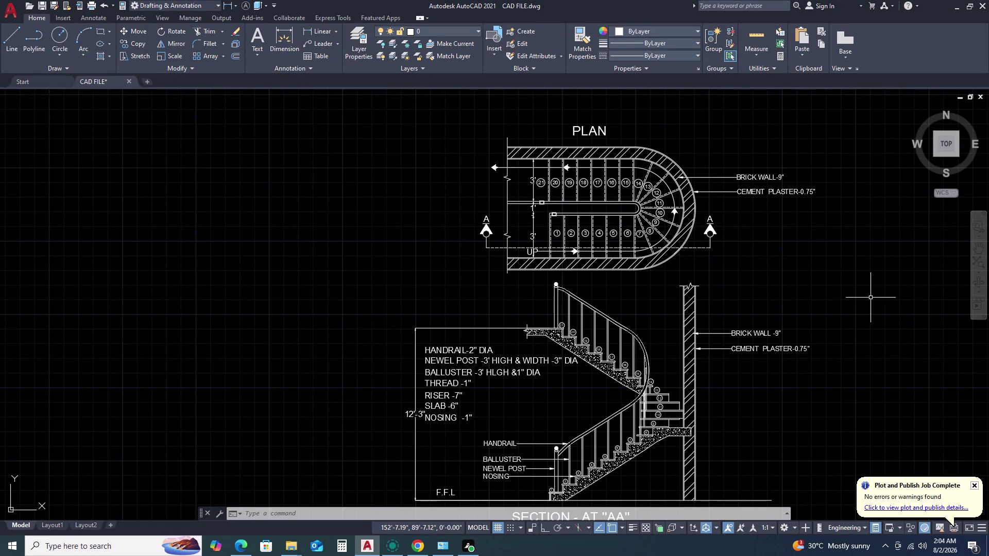
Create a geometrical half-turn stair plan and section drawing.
Zoom out, window-select the whole staircase plan and section drawing, and delete it.
scroll(down, 3)
middle_drag(829, 309, 725, 306)
middle_drag(680, 300, 662, 300)
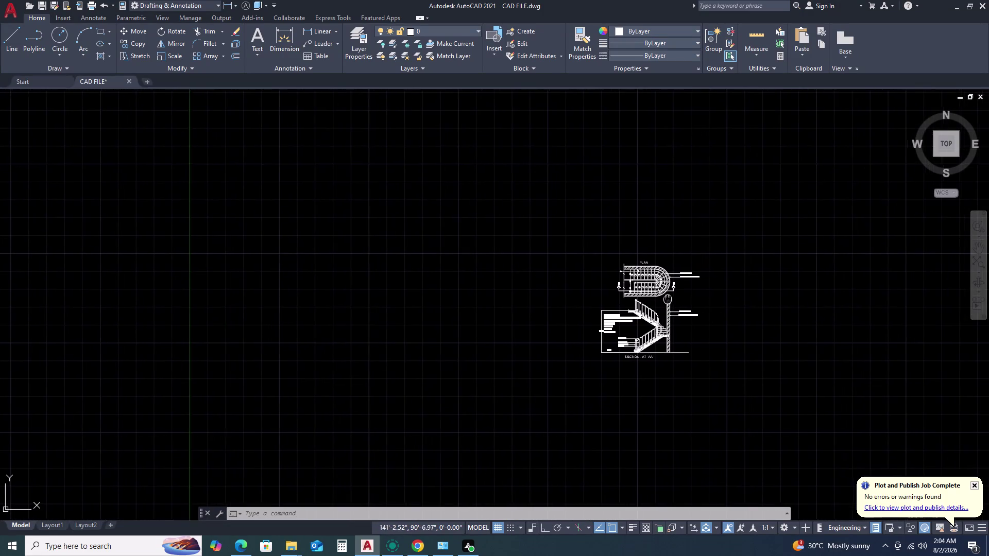
scroll(up, 3)
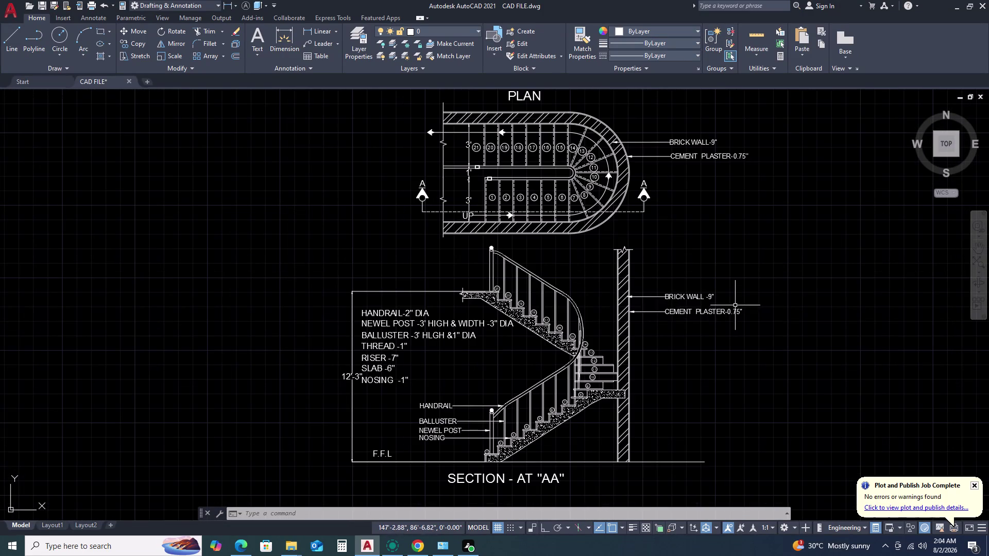
scroll(down, 3)
drag(779, 193, 770, 212)
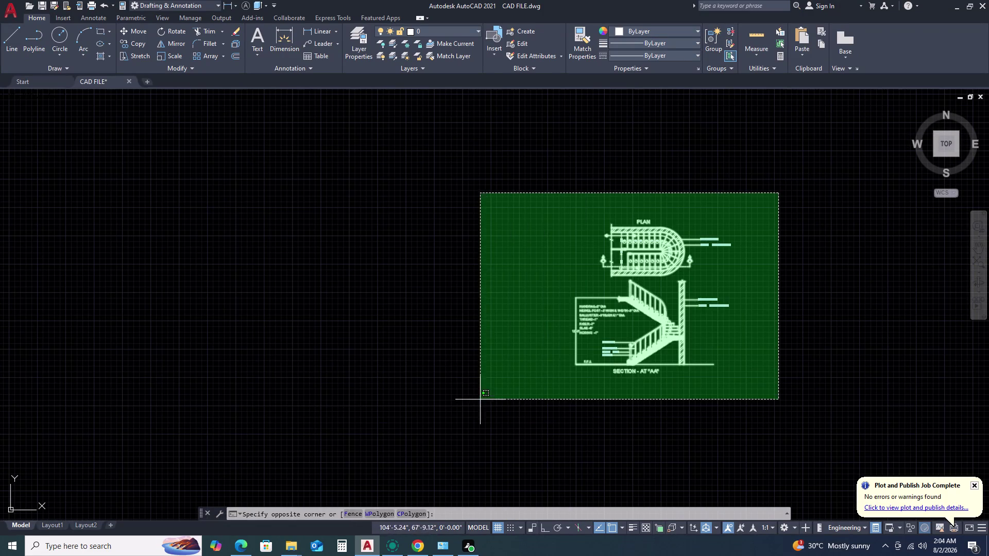
click(471, 398)
key(Delete)
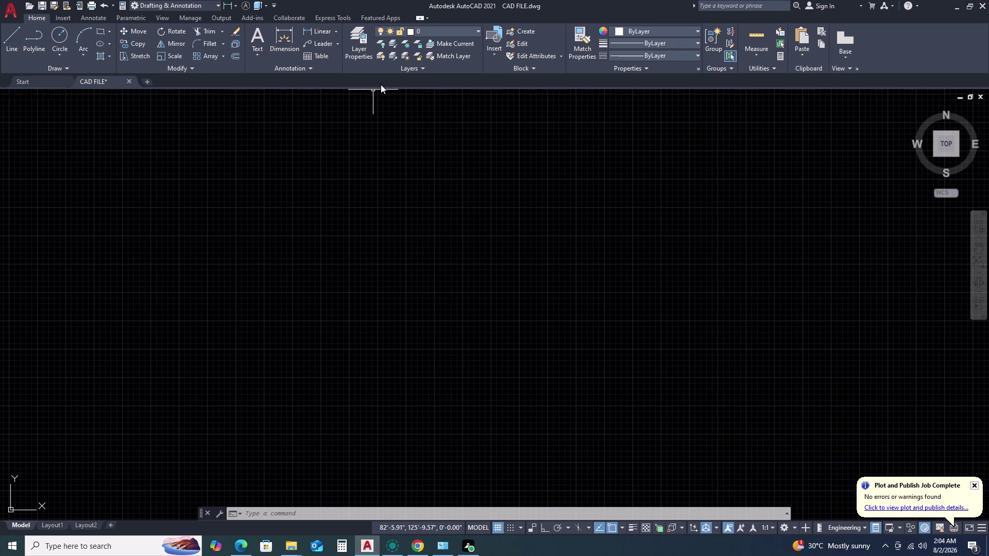
Review the Standard dimension style's arrows, text and primary units tabs without changing anything.
text(D)
key(space)
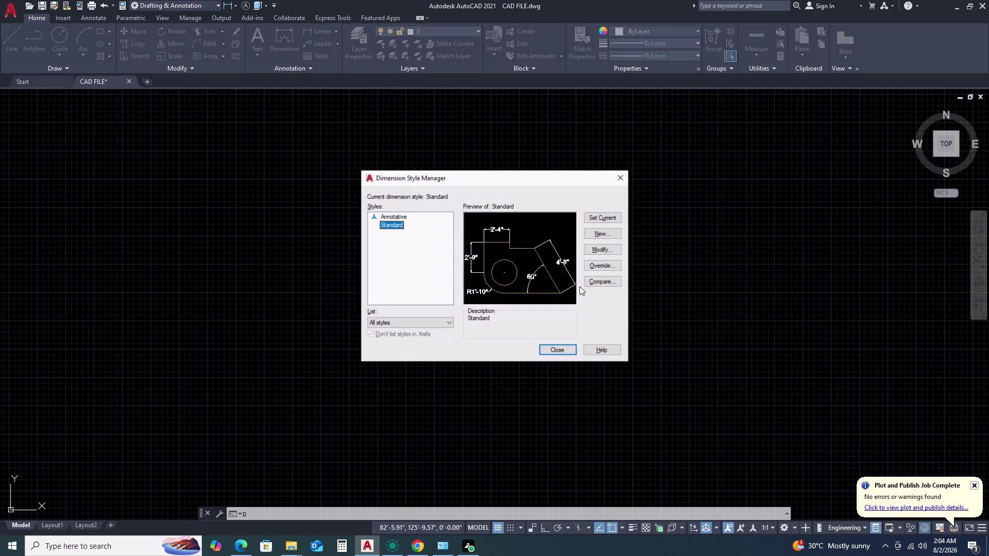
click(604, 253)
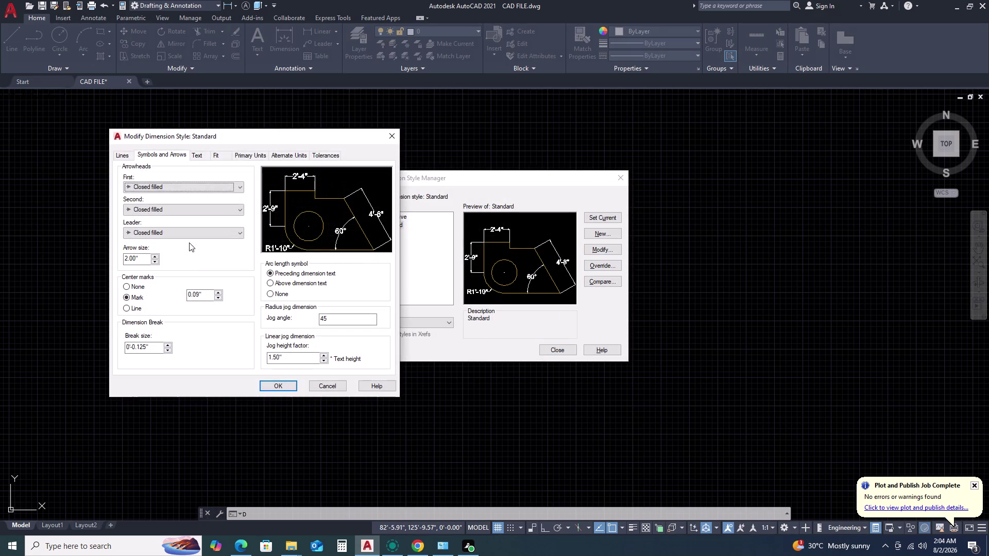
click(170, 151)
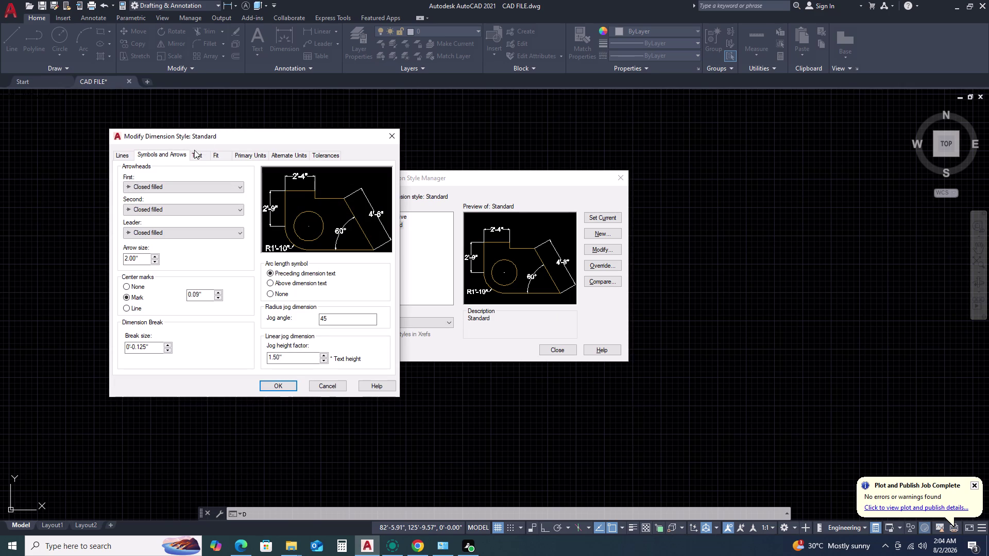
click(194, 150)
click(243, 154)
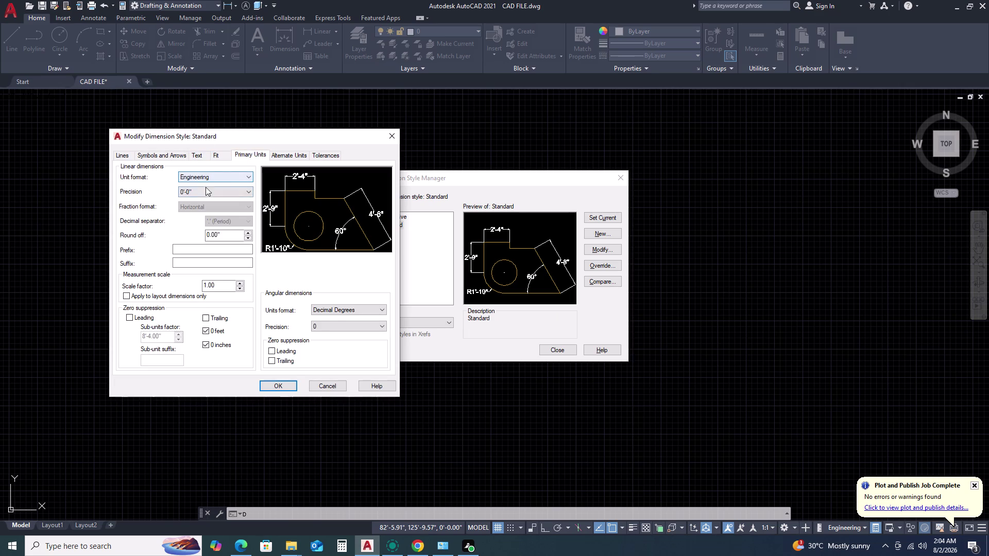
click(273, 383)
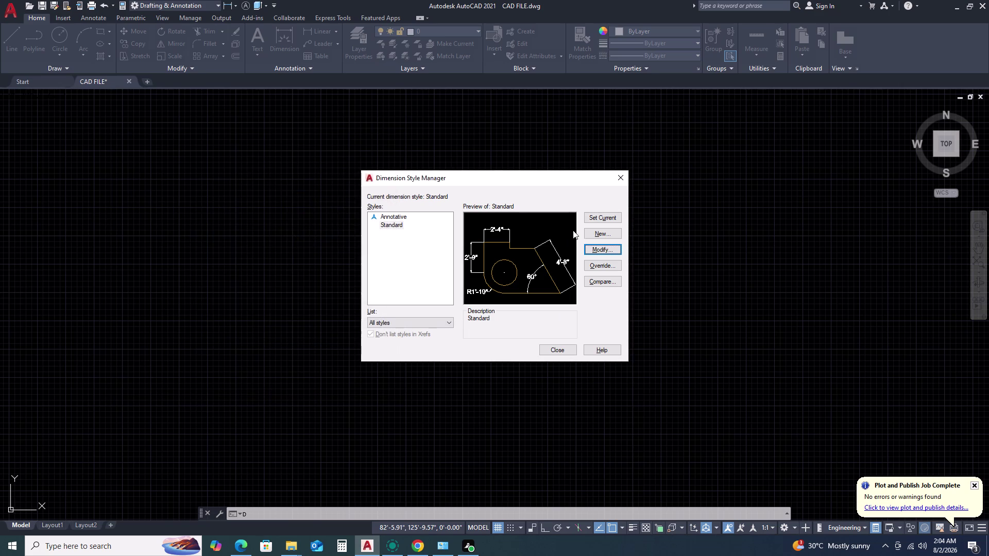
click(606, 215)
click(625, 172)
Set the drawing's Engineering length precision to whole inches (0'-0").
text(U)
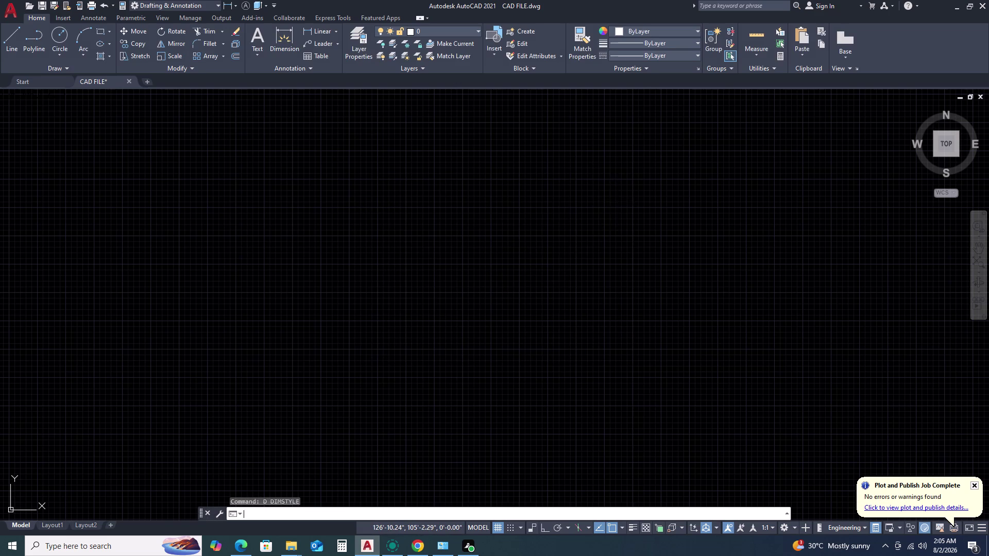
text(N)
key(space)
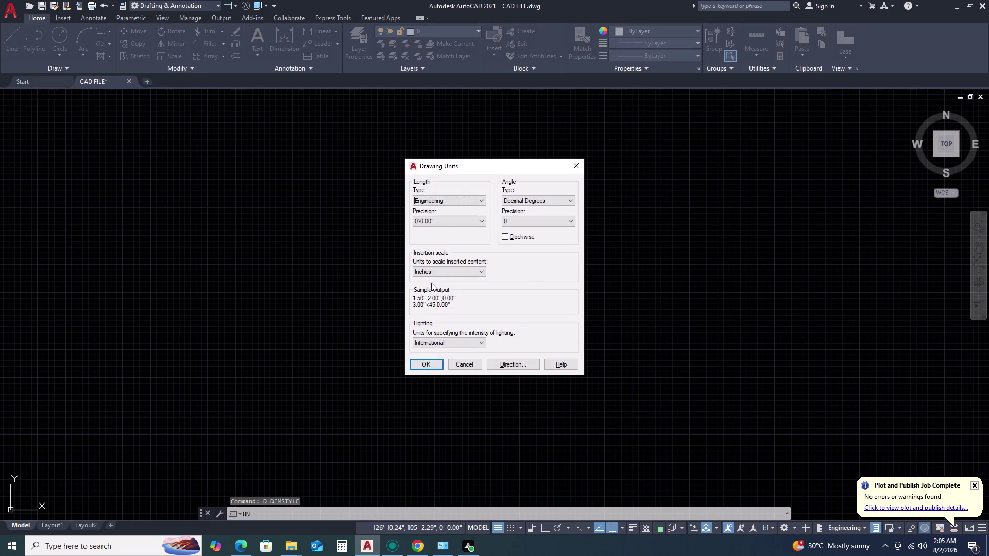
click(447, 219)
click(437, 230)
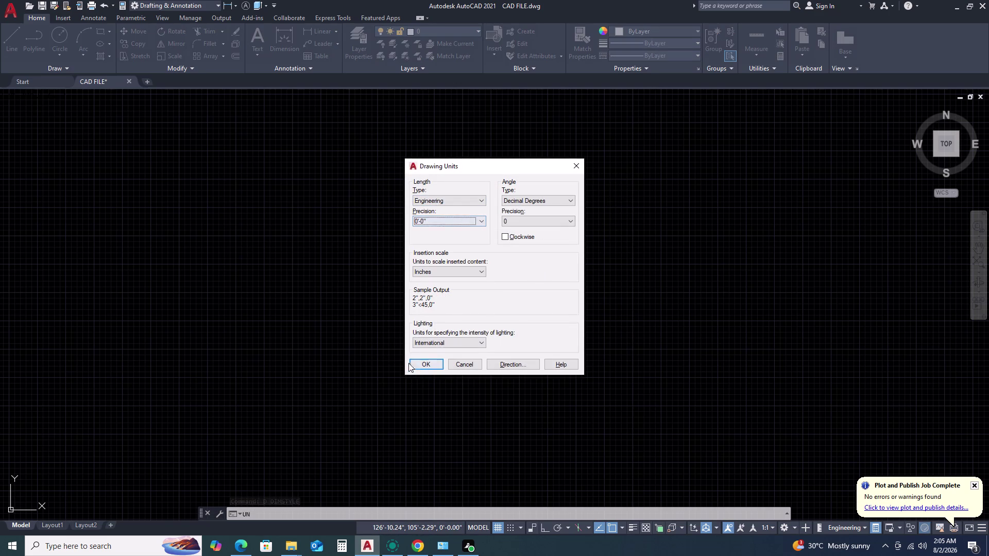
click(421, 361)
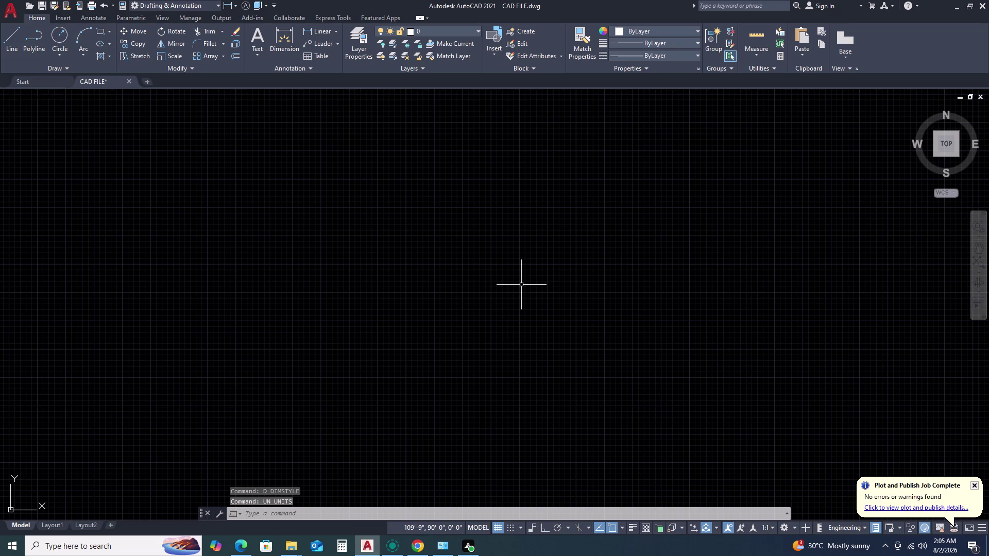
Draw a vertical construction line on the left side with XL.
text(XL)
key(space)
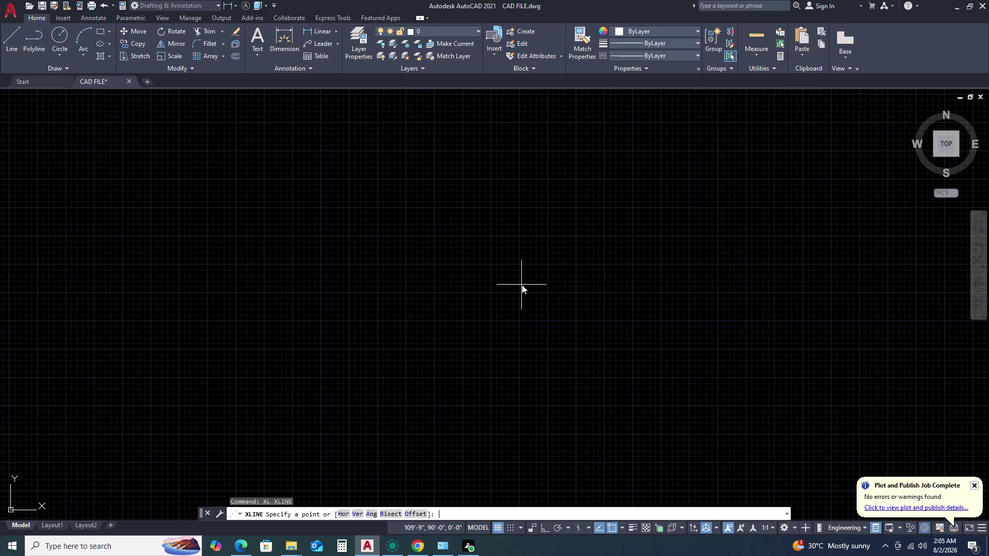
text(V)
key(space)
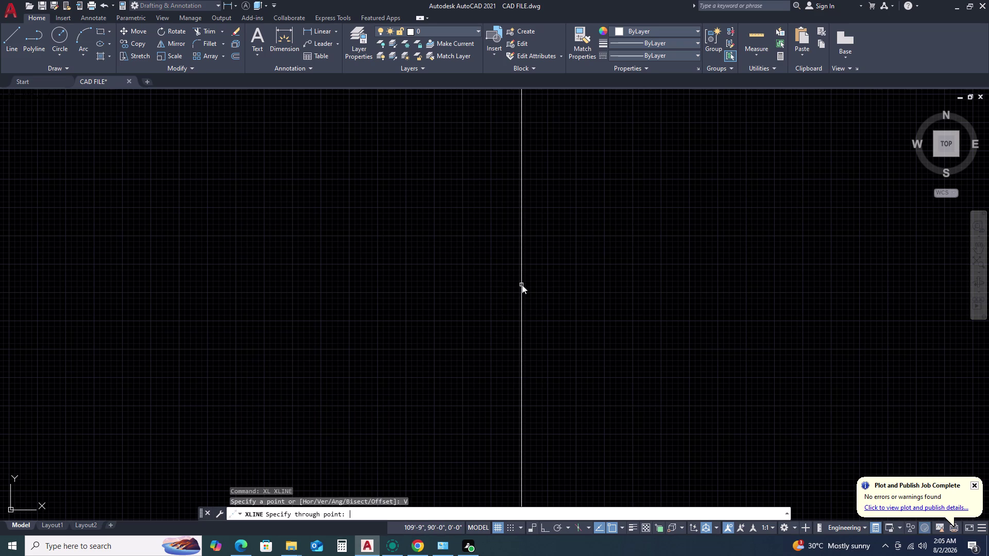
click(186, 151)
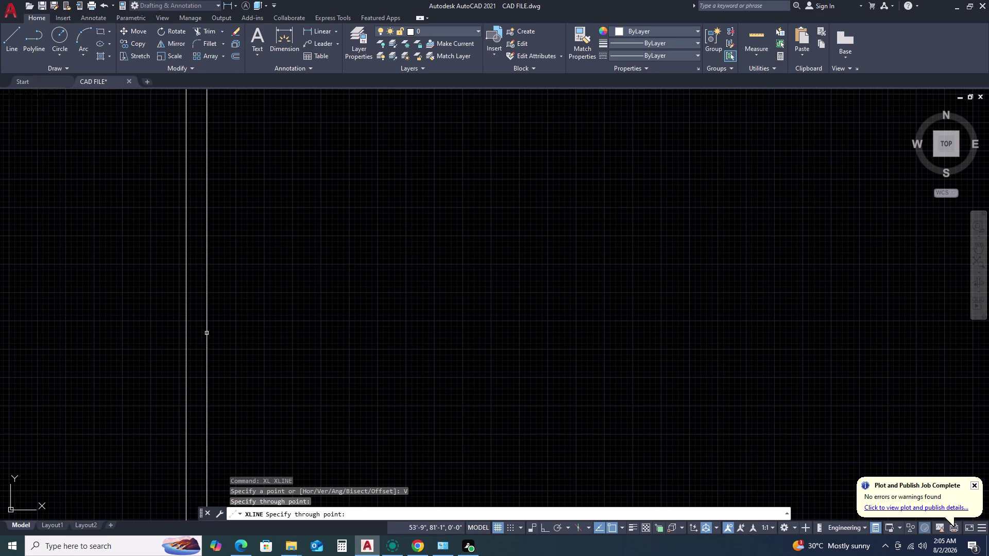
key(Escape)
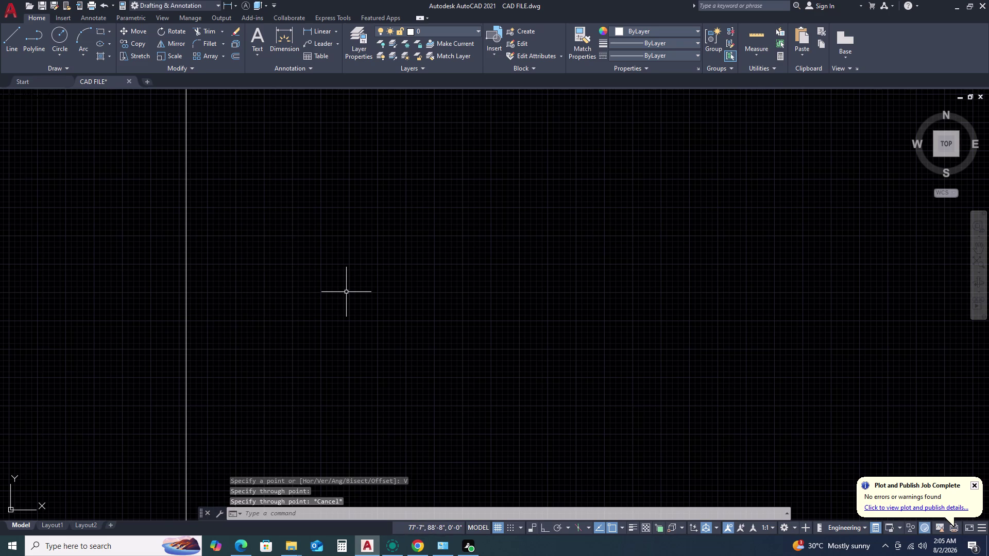
Offset the vertical construction line 3' to the right.
drag(226, 322, 215, 329)
click(88, 382)
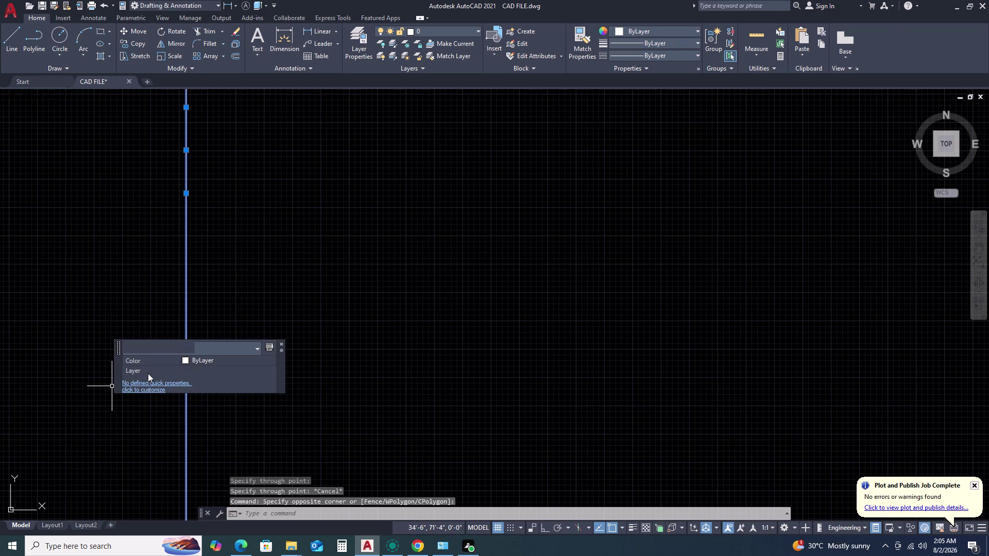
text(O)
key(space)
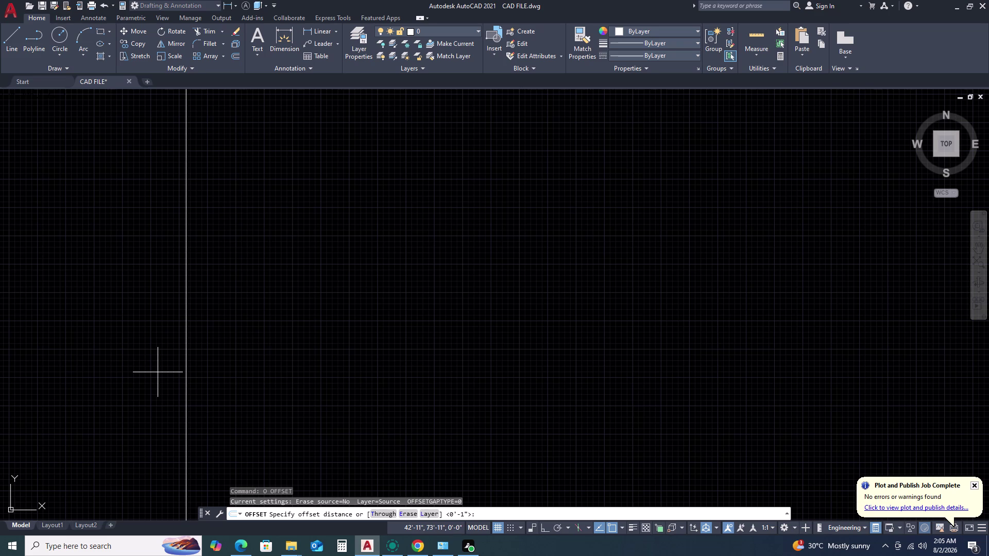
key(3)
key(apostrophe)
key(Return)
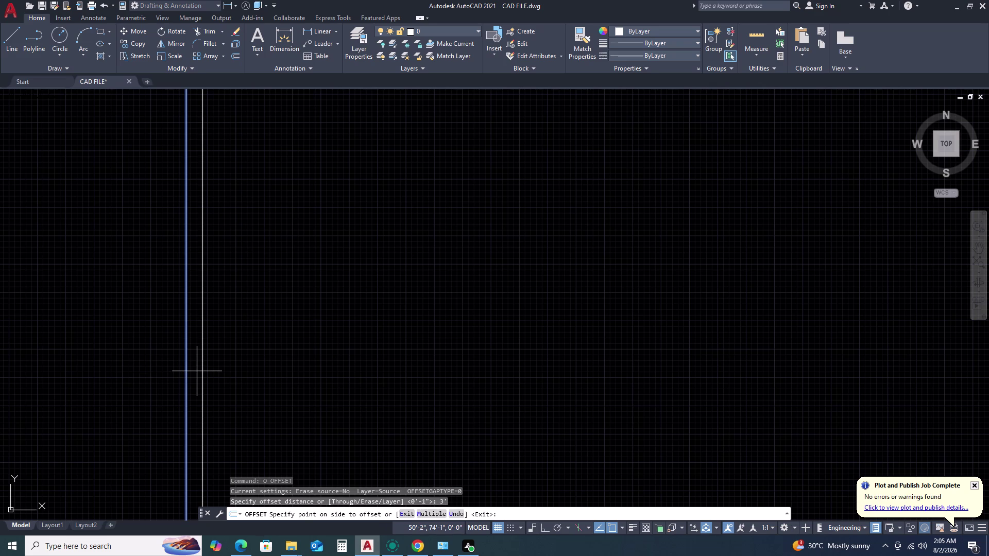
click(254, 360)
key(Escape)
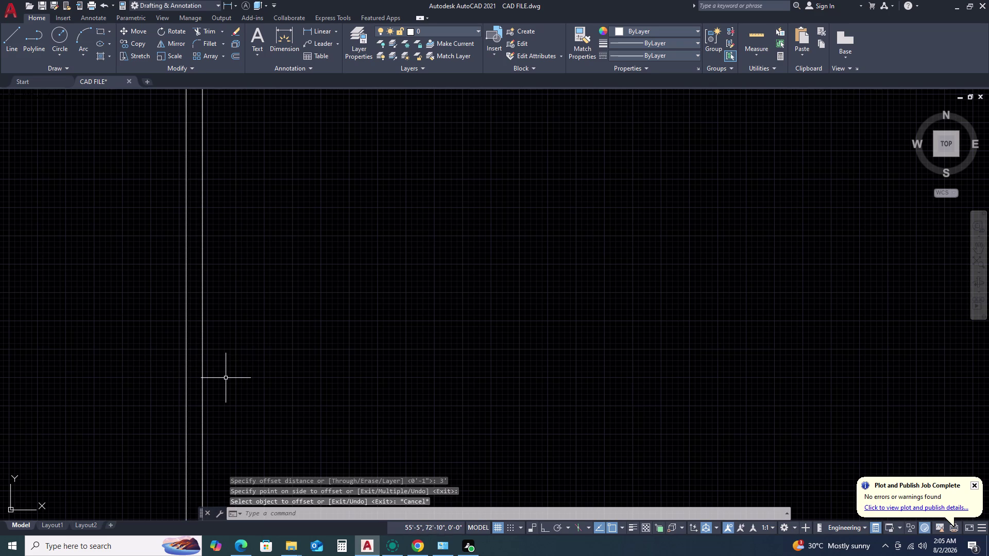
Select the offset line and start another offset, then cancel it.
scroll(up, 3)
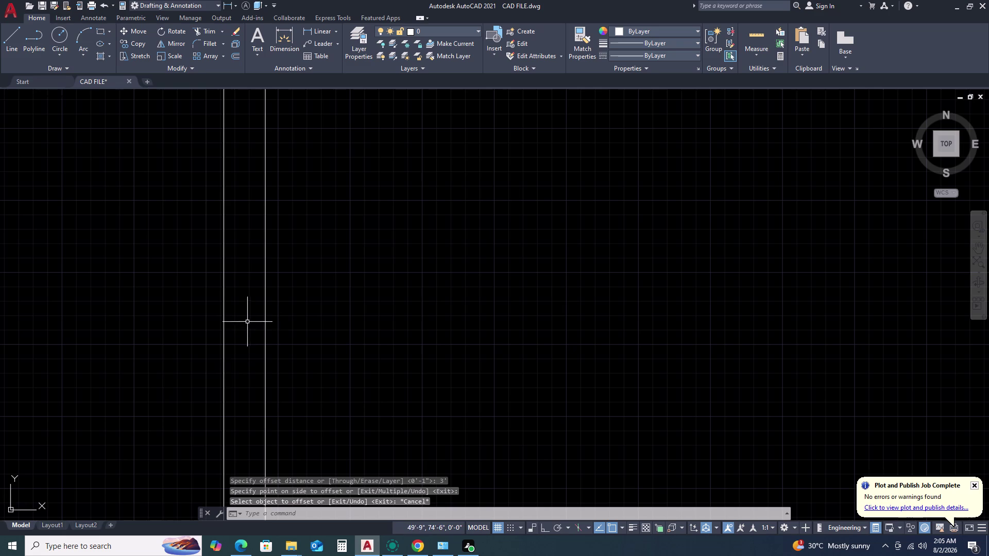
click(259, 316)
click(267, 308)
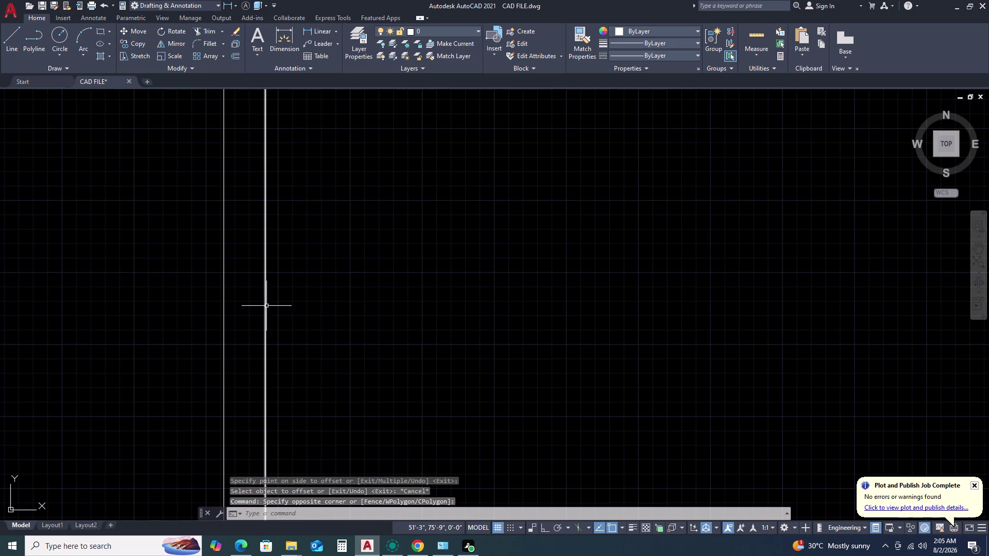
click(266, 314)
text(O)
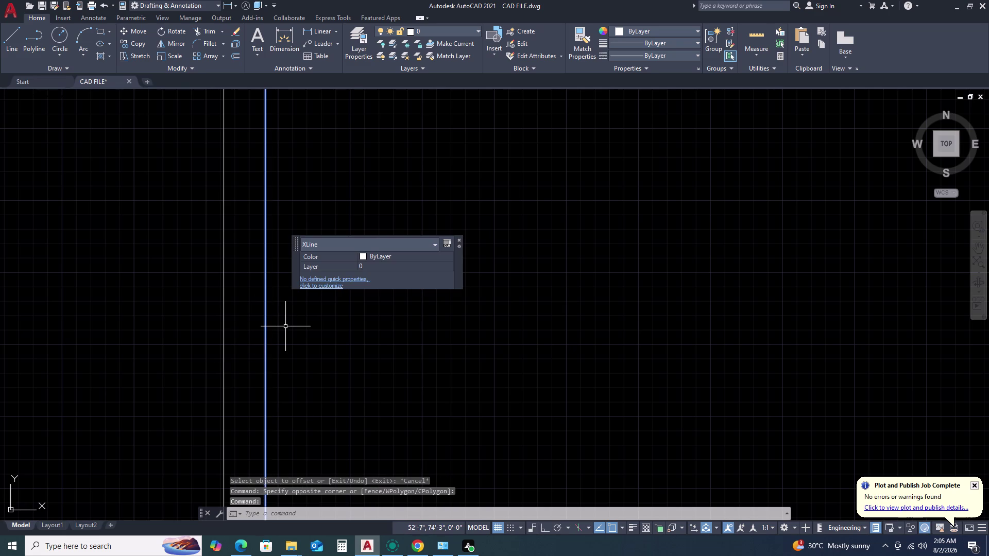
key(space)
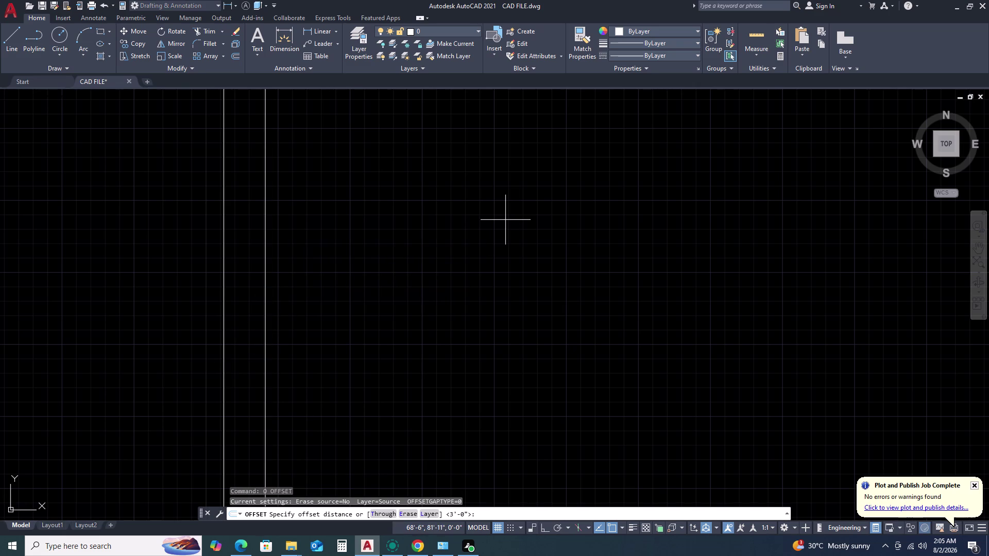
key(Escape)
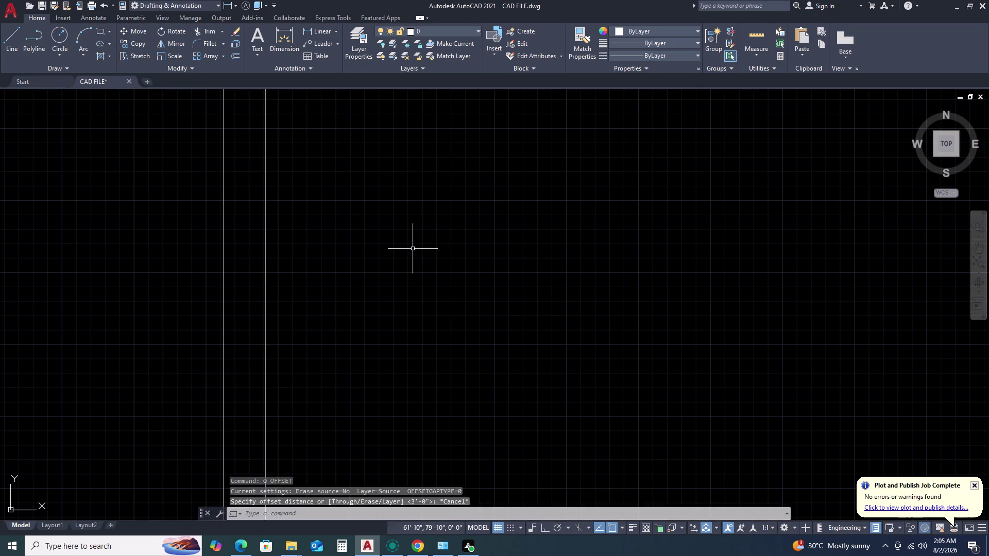
Draw a horizontal construction line near the bottom of the drawing.
text(X)
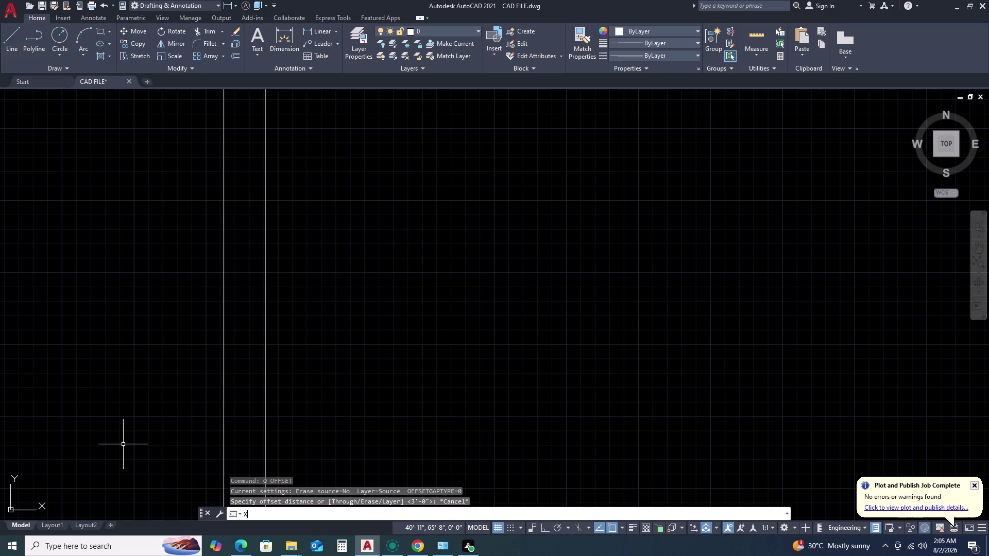
text(L H)
key(space)
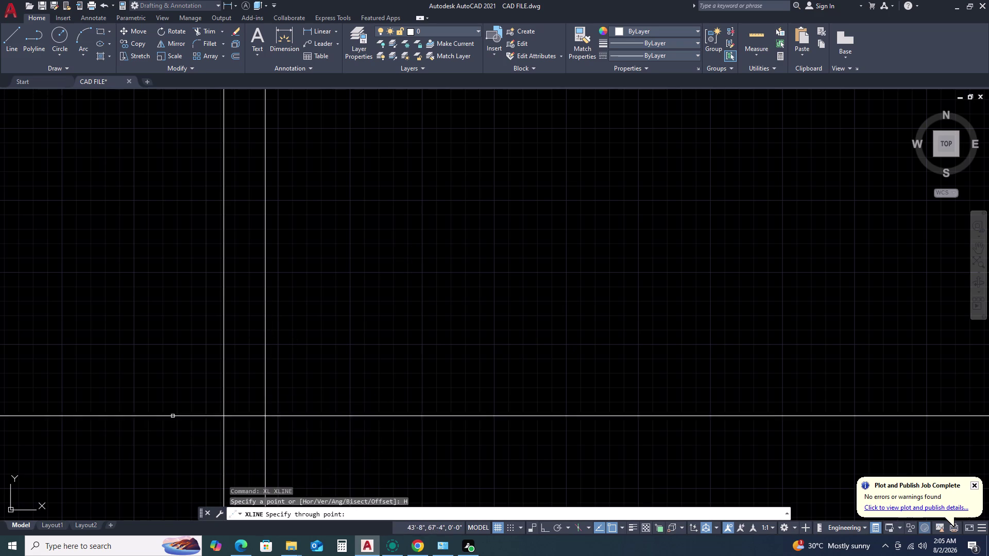
click(264, 423)
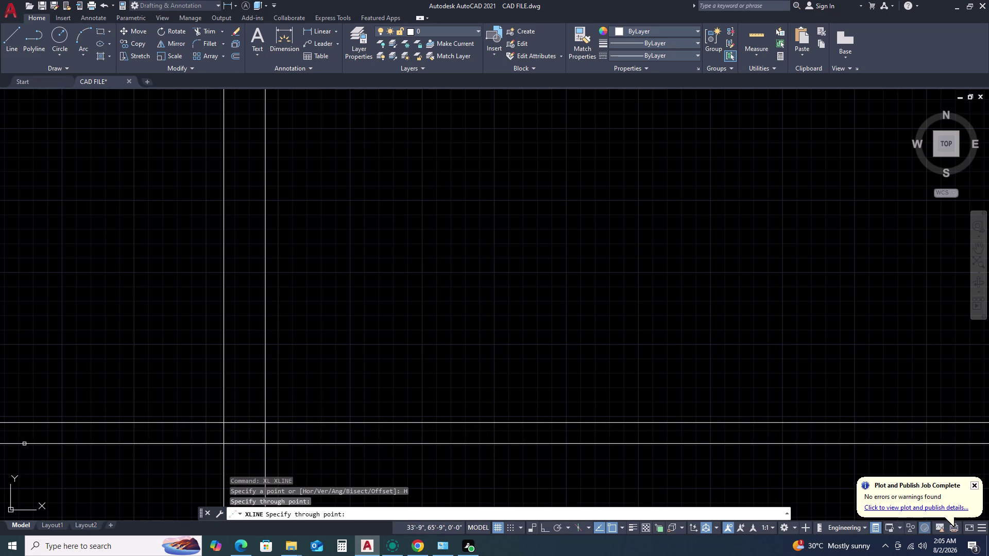
key(Escape)
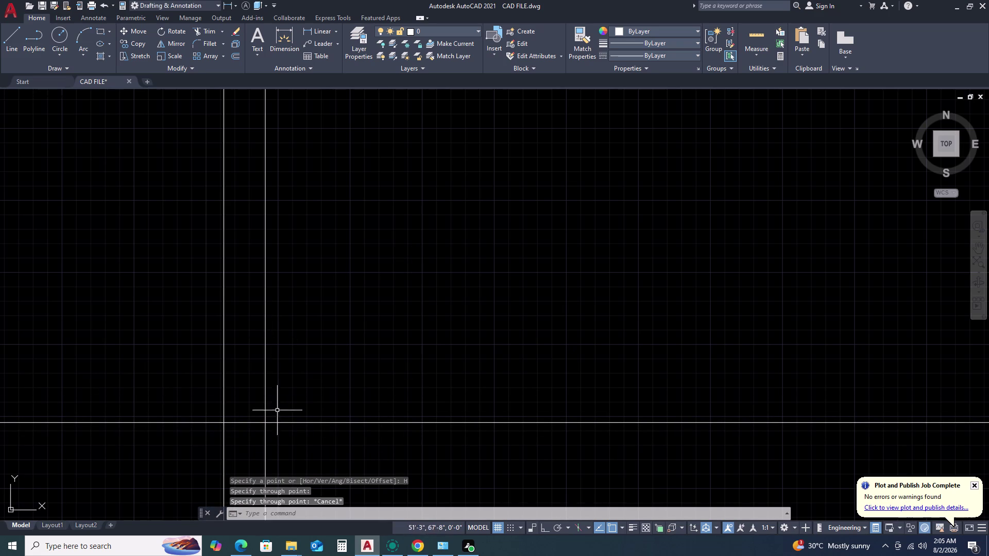
Offset the horizontal construction line by 0.75.
click(436, 353)
click(350, 442)
text(O)
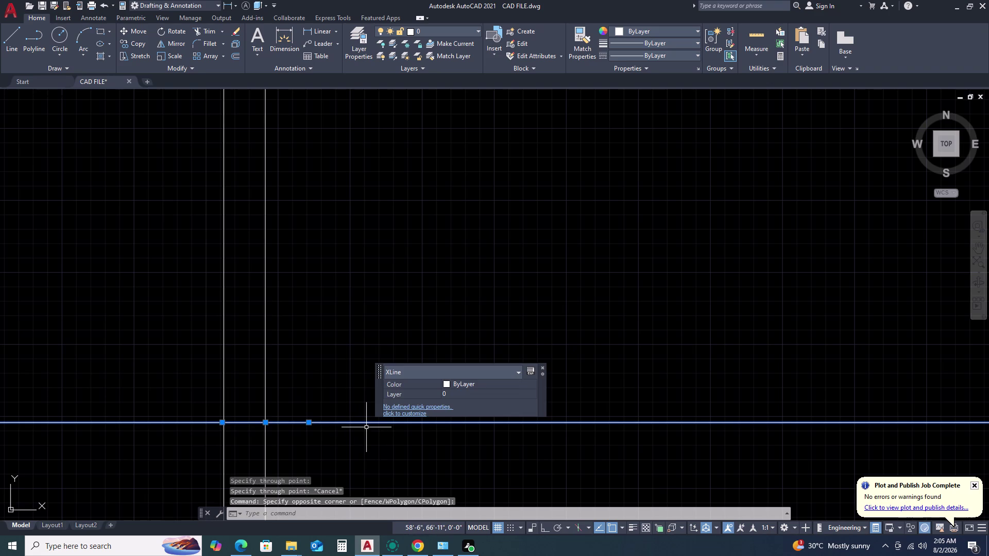
key(space)
text(0.75)
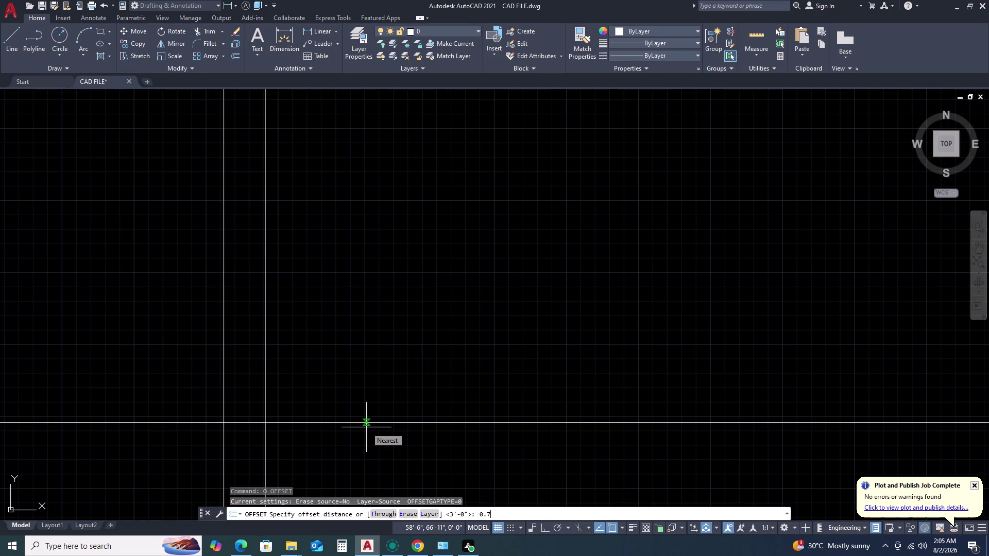
key(Return)
click(410, 366)
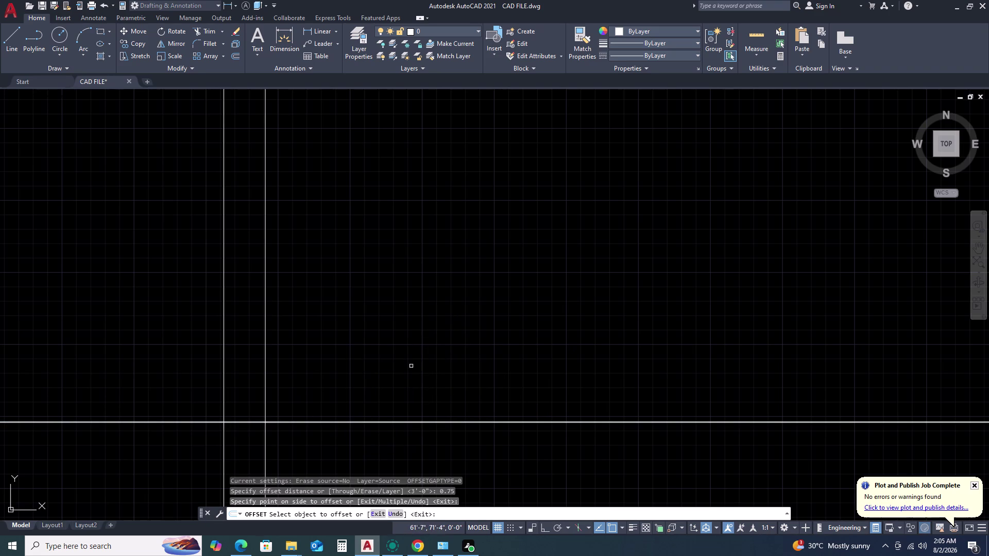
key(Escape)
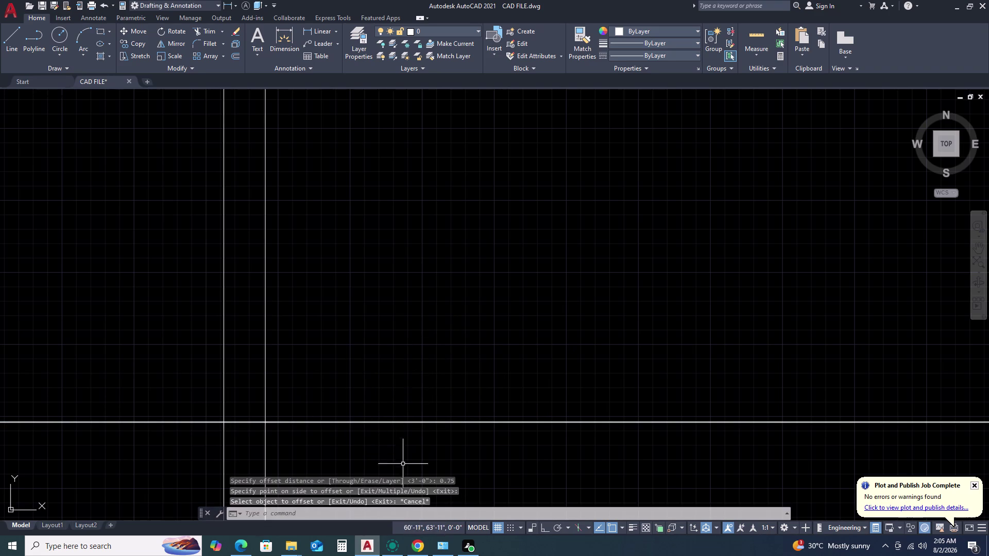
Offset a horizontal line 9 units upward.
scroll(up, 3)
scroll(up, 3)
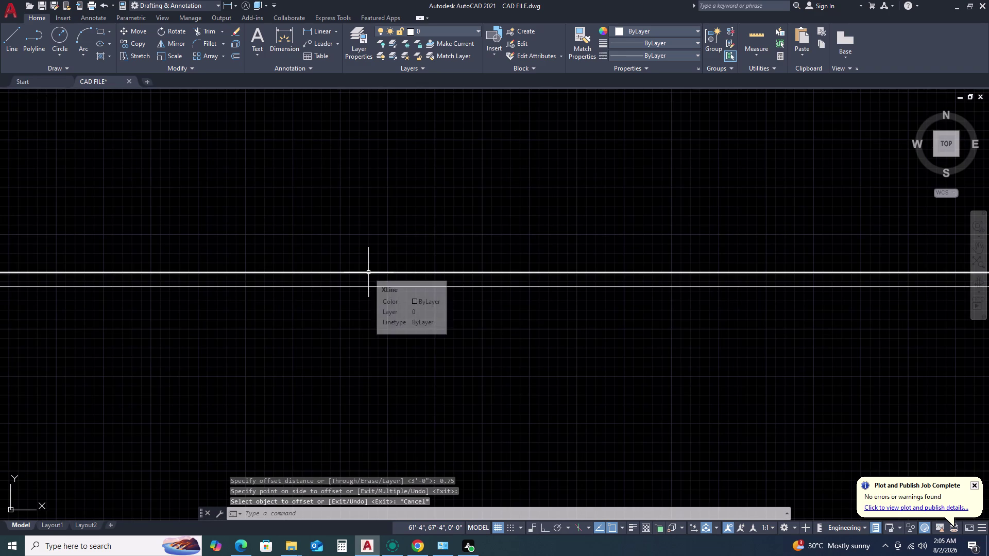
click(369, 272)
text(O)
key(space)
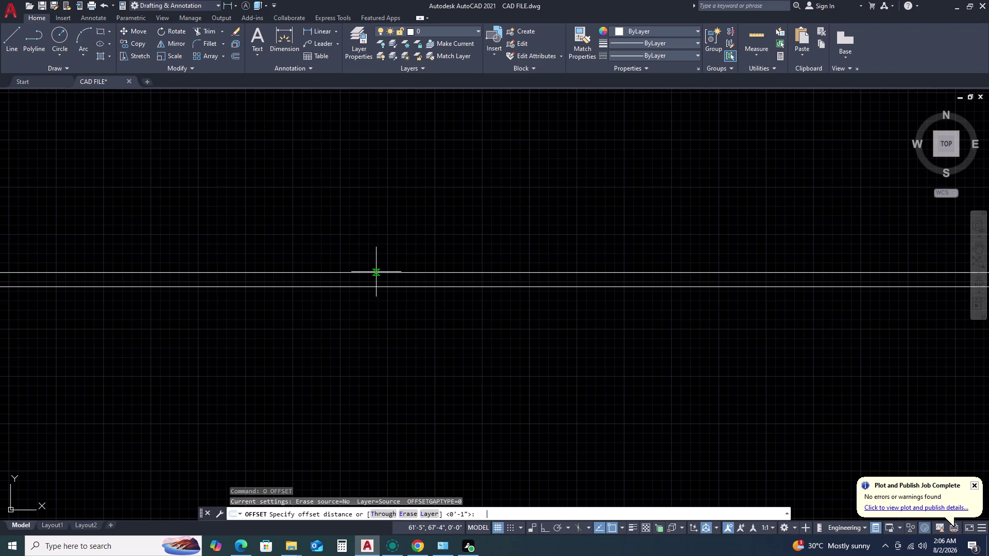
text(9)
key(Return)
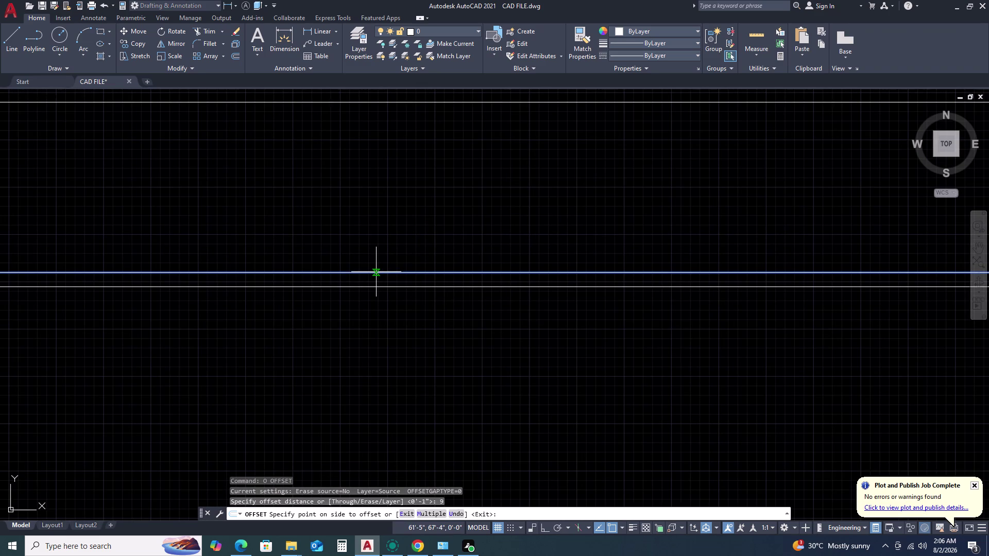
scroll(down, 3)
click(482, 207)
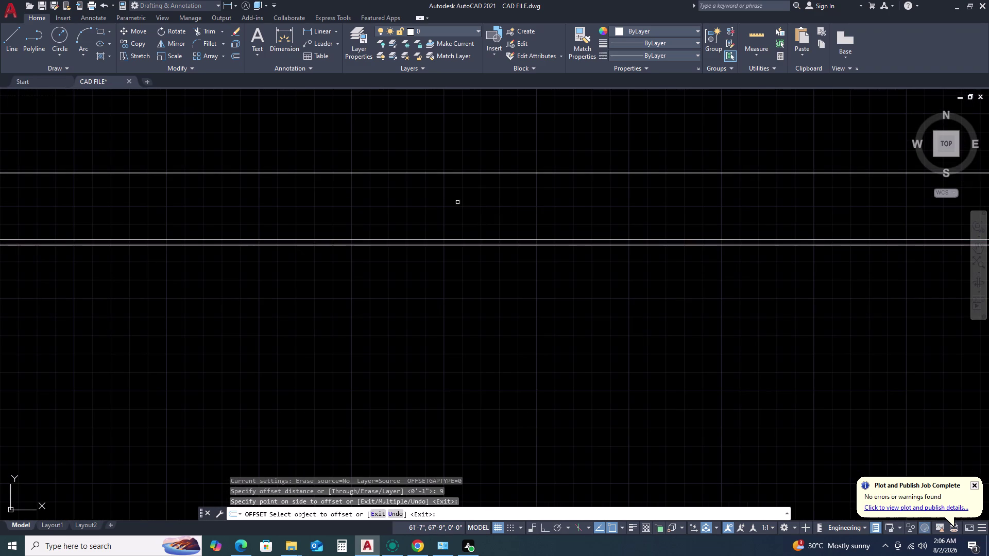
key(Escape)
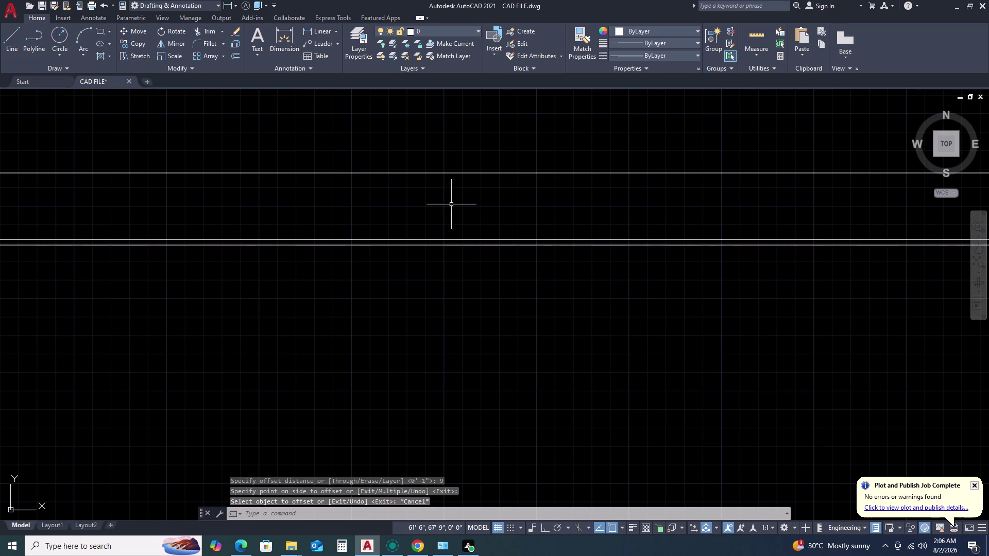
Offset the upper horizontal line by 0.75 to form the second pair.
click(510, 160)
click(449, 190)
text(O)
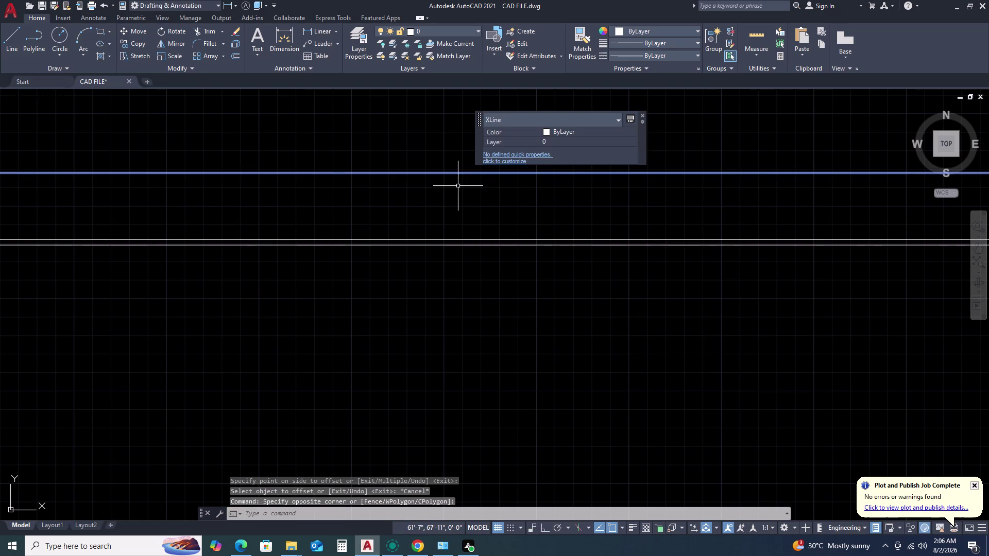
key(space)
text(0.)
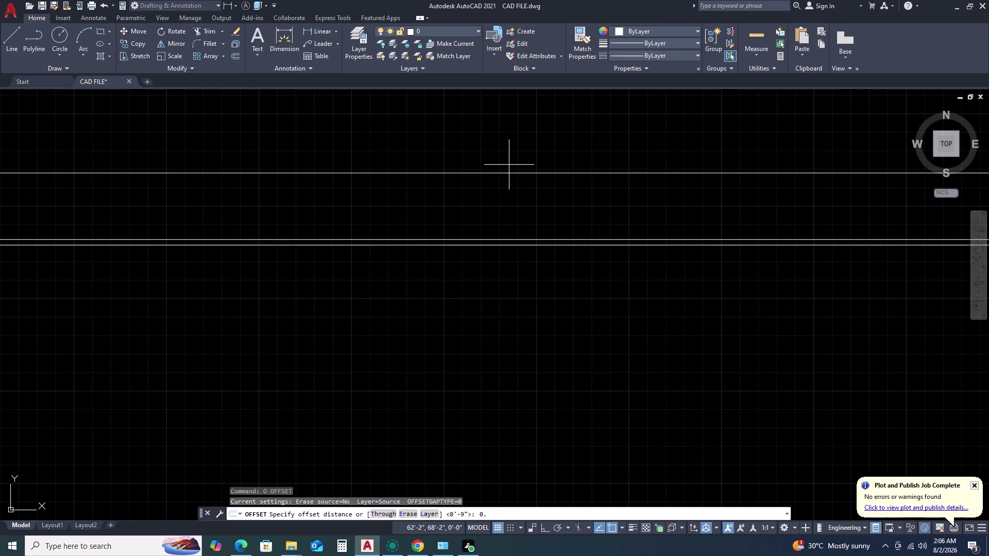
text(75)
key(Return)
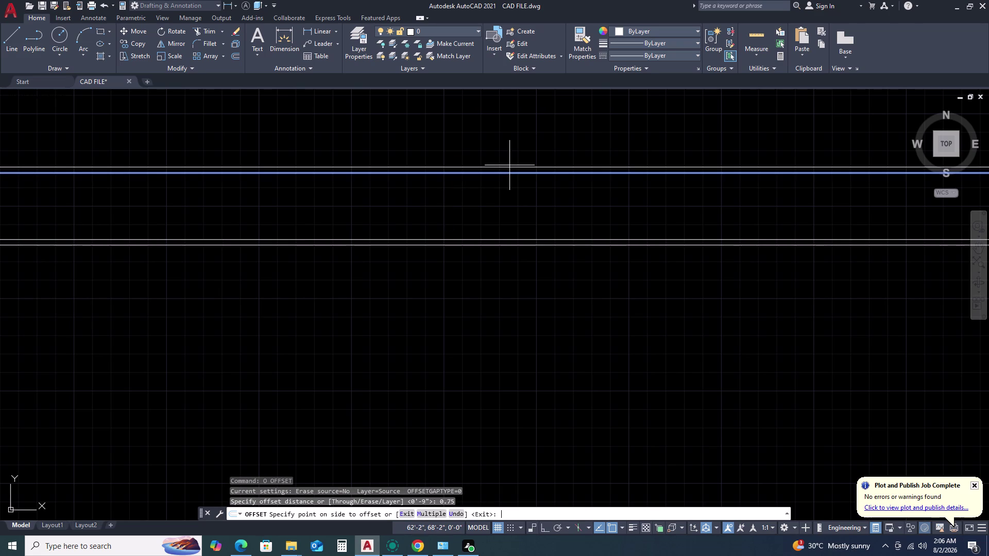
click(518, 129)
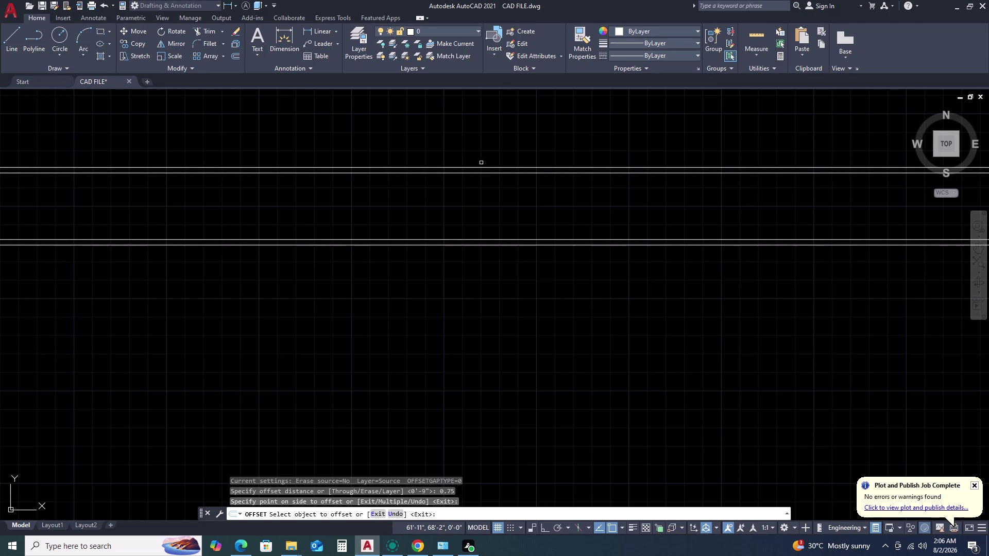
key(Escape)
Start offsetting the upper horizontal line with a 3' distance.
scroll(down, 3)
scroll(up, 3)
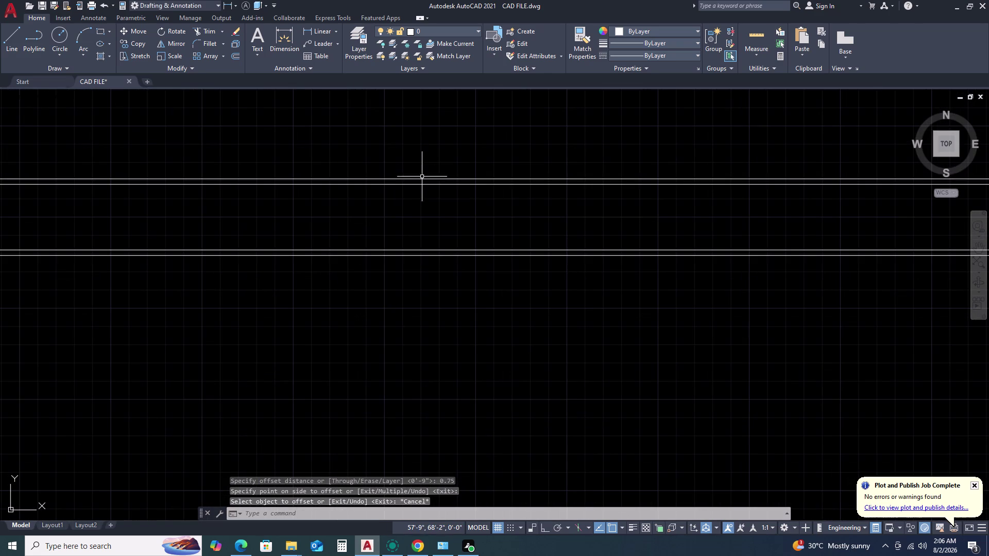
click(421, 178)
key(o)
key(space)
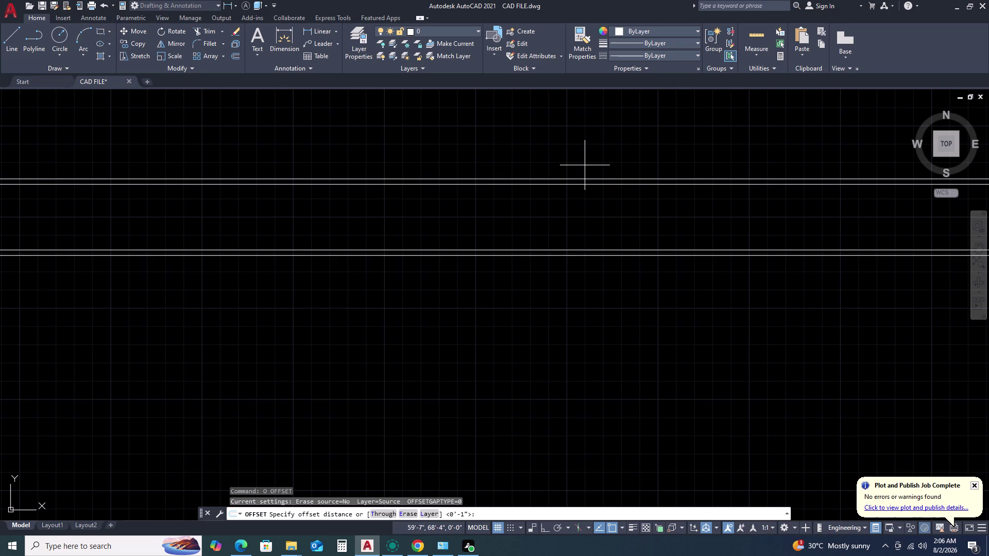
key(3)
key(apostrophe)
key(Return)
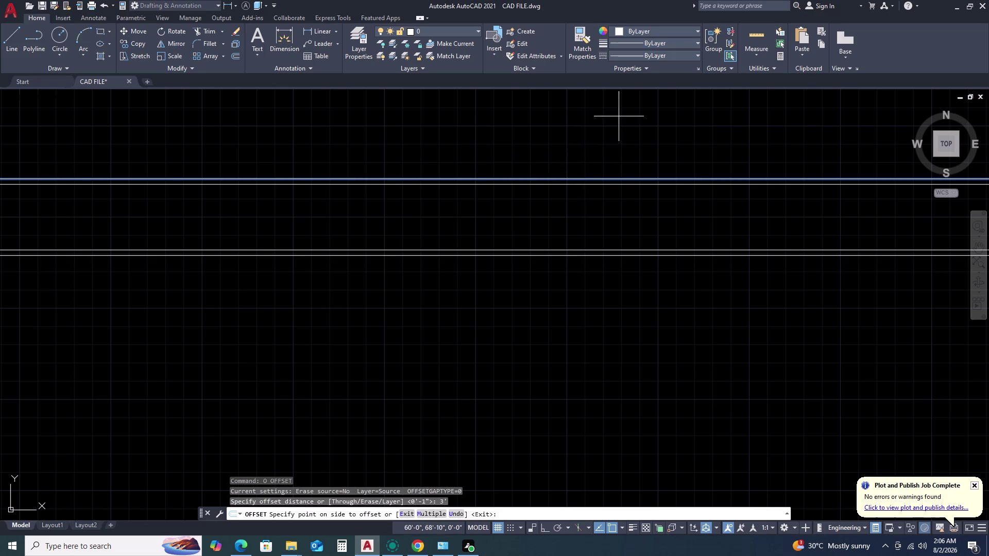
Place the 3-foot offset copy above the existing lines.
scroll(down, 3)
click(607, 116)
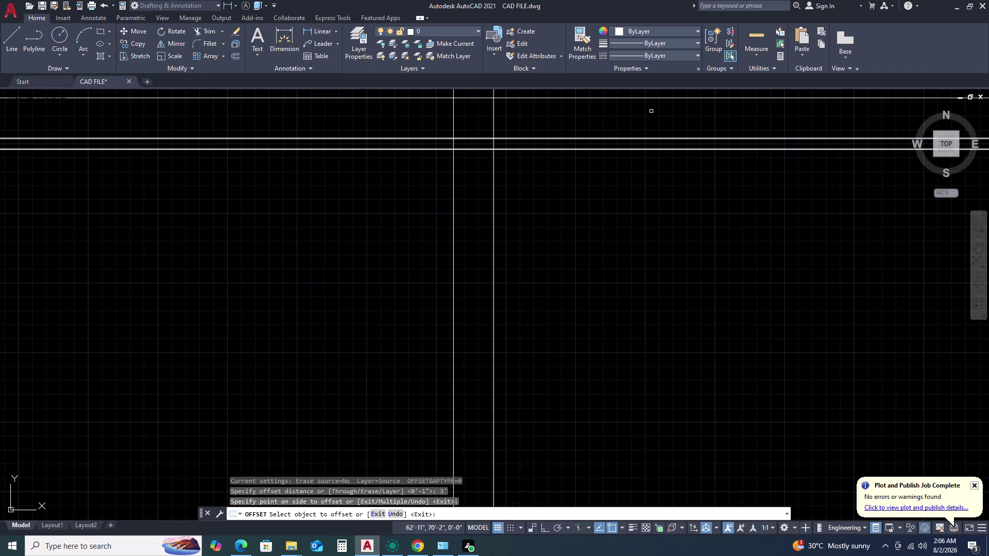
middle_click(555, 198)
middle_click(646, 102)
key(Escape)
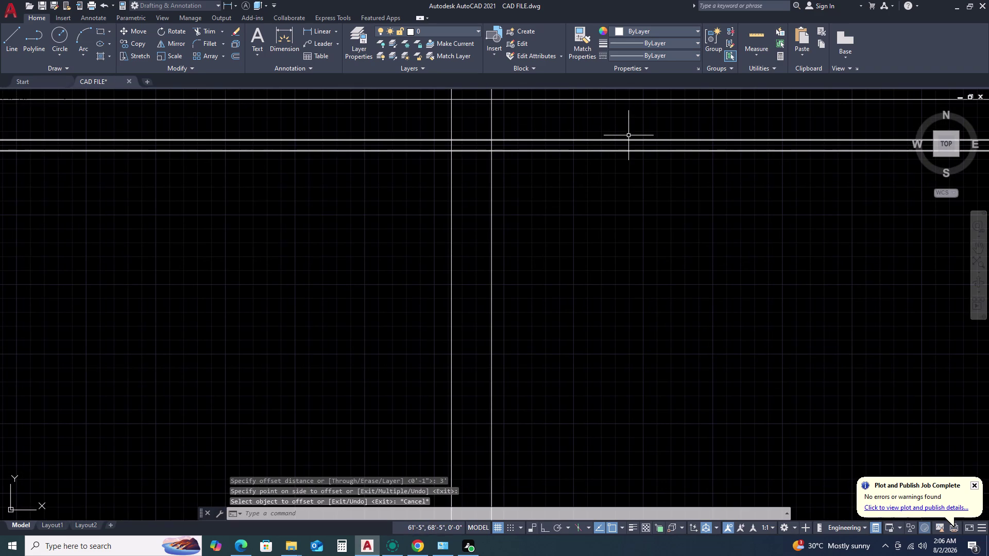
Offset a horizontal construction line 1' upward.
middle_drag(635, 124, 509, 193)
middle_click(485, 203)
scroll(up, 3)
click(529, 118)
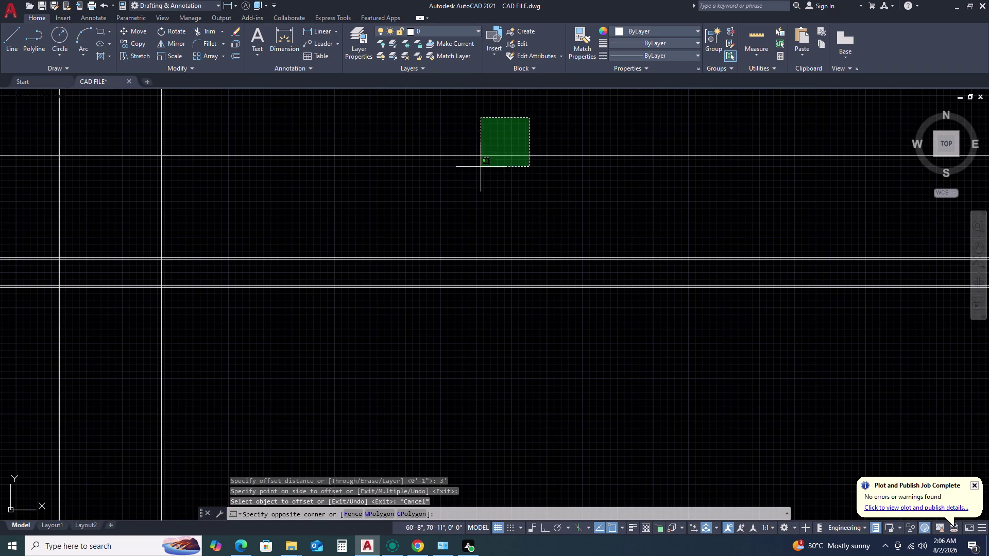
click(466, 187)
key(o)
key(space)
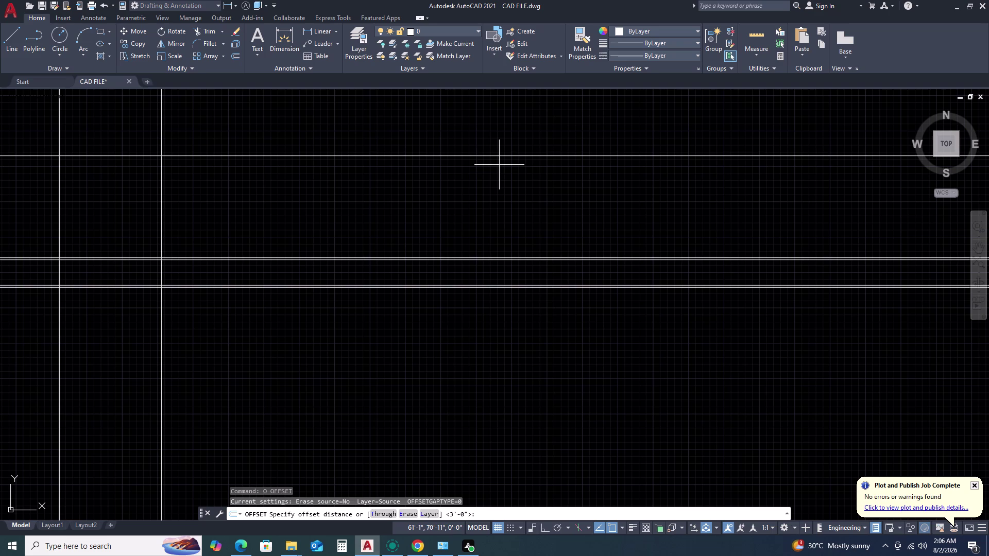
text(1')
key(Return)
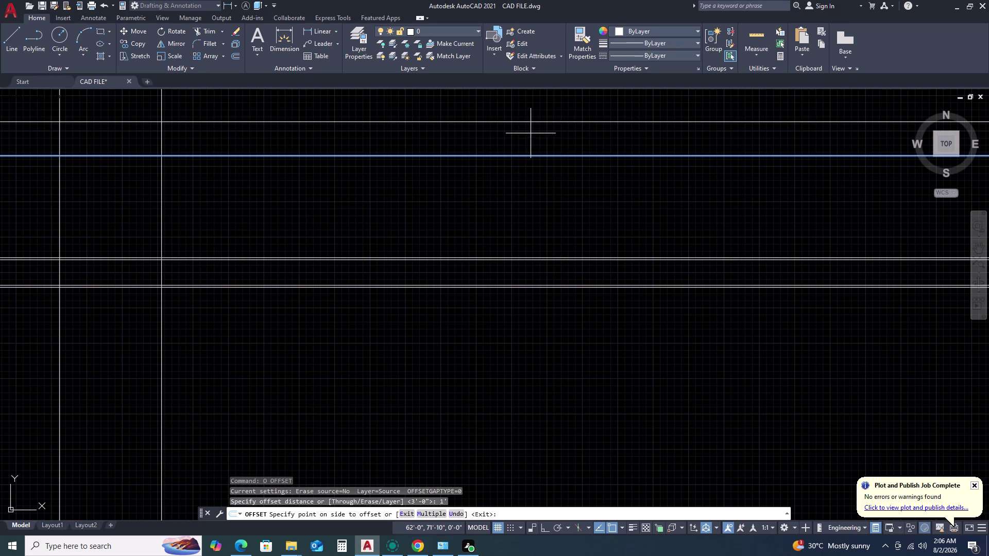
double_click(531, 133)
scroll(down, 3)
middle_click(599, 114)
middle_click(519, 173)
key(Escape)
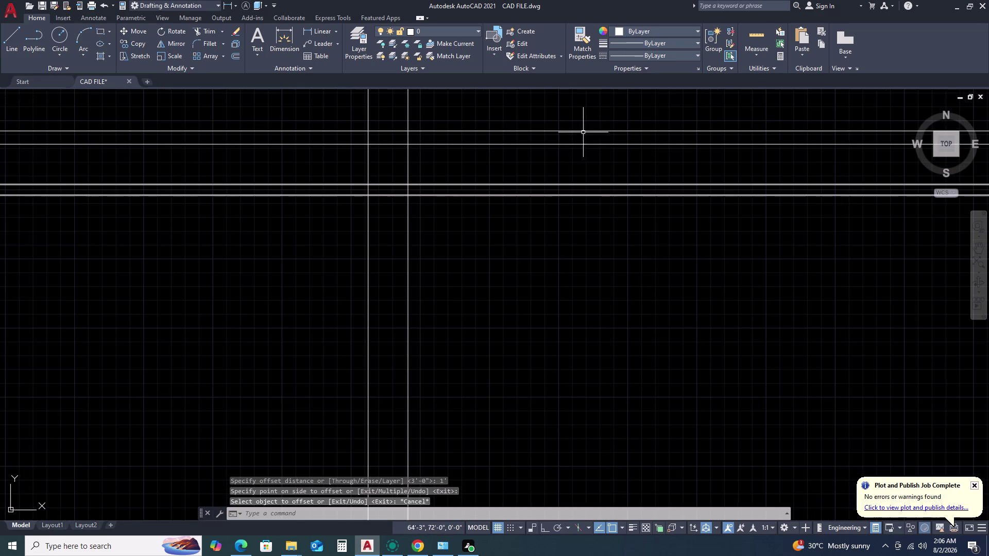
Offset another horizontal construction line by 3'.
scroll(up, 3)
scroll(down, 3)
click(582, 130)
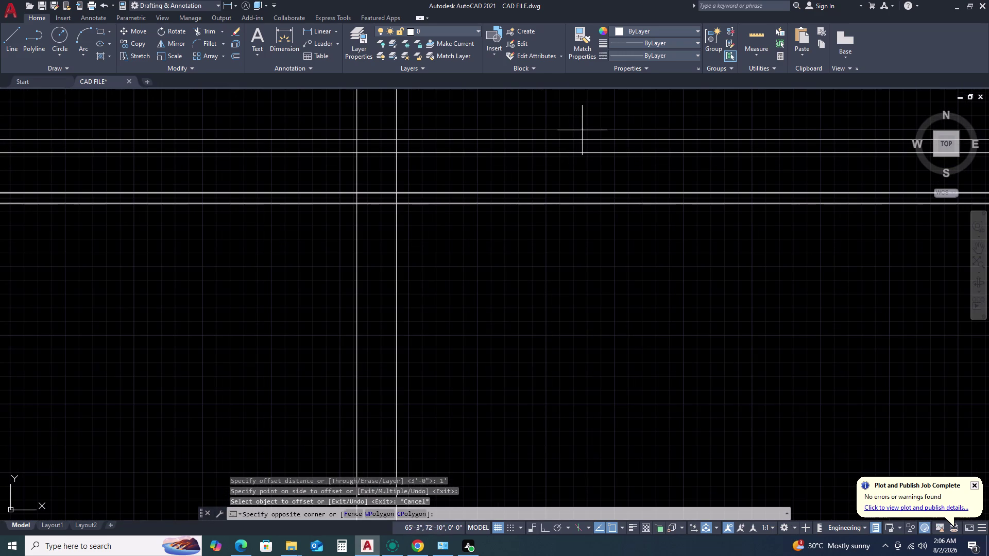
click(564, 141)
key(o)
key(space)
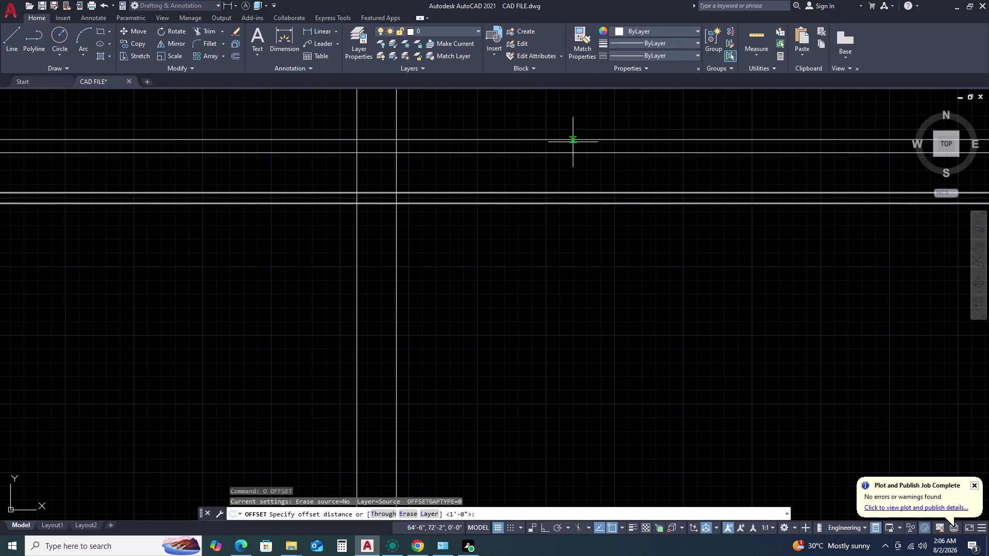
text(3')
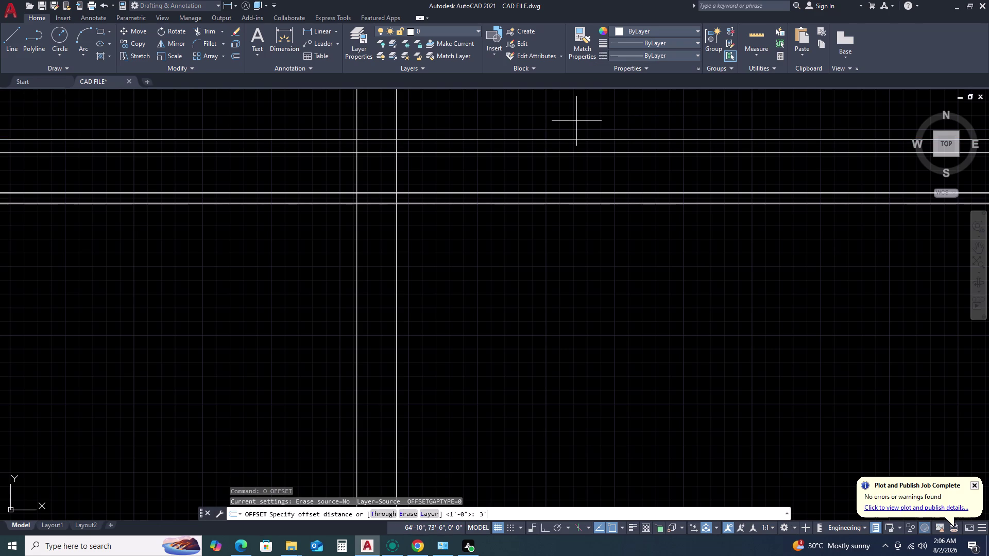
key(Return)
click(570, 120)
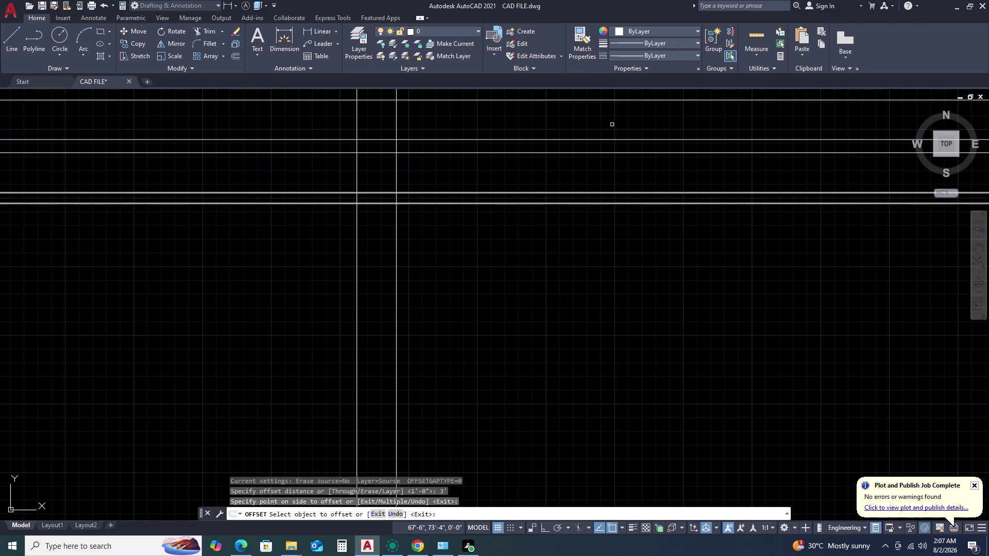
scroll(down, 3)
middle_drag(624, 94, 514, 182)
key(Escape)
Select lines in the drawing and begin a new offset.
scroll(down, 3)
scroll(up, 3)
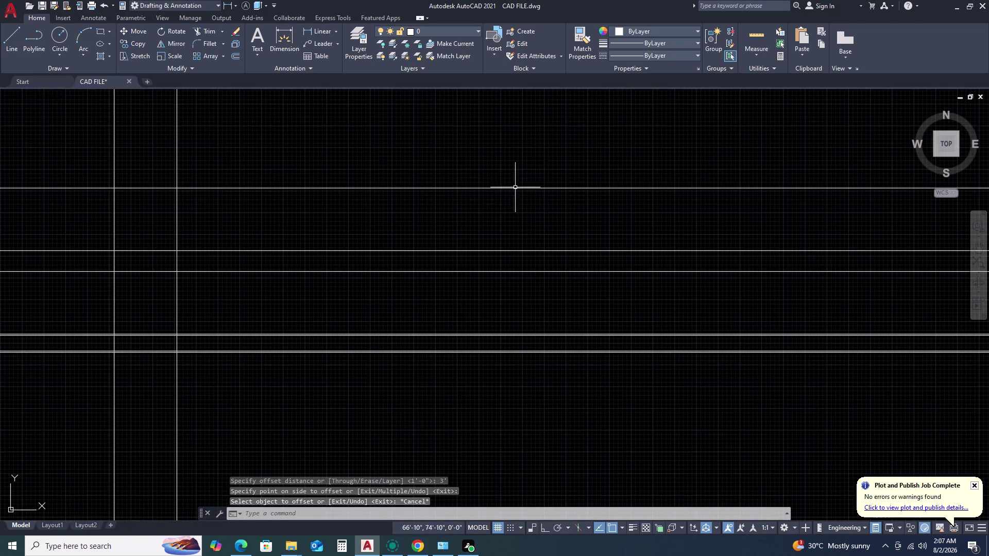
click(533, 177)
click(454, 207)
text(O)
key(space)
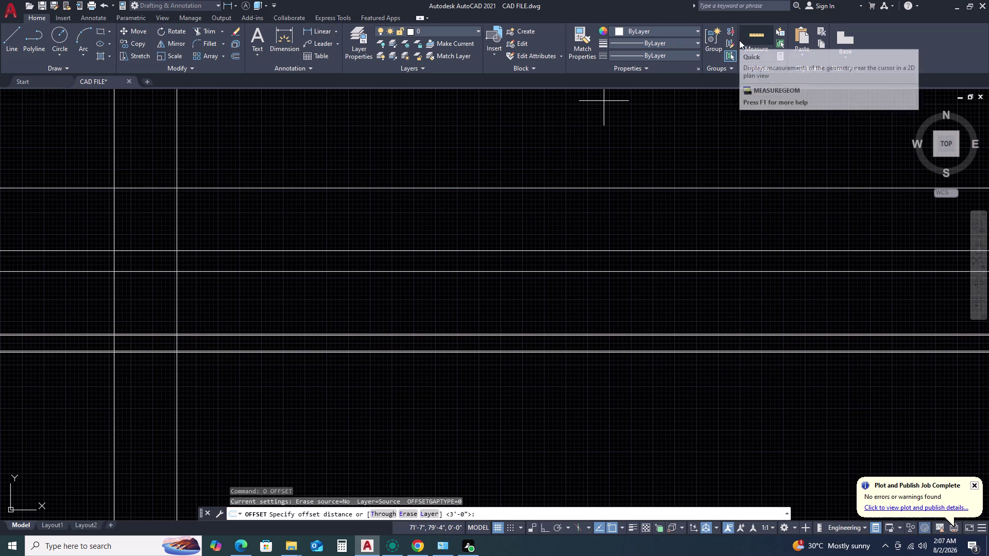
Offset a horizontal construction line by 0.75 to create a close pair.
text(0.745)
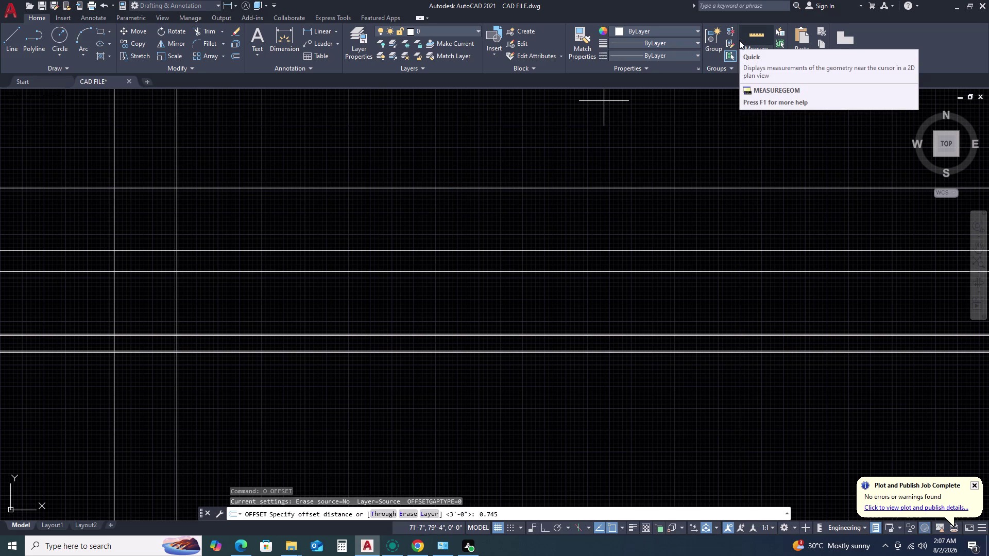
key(BackSpace)
key(BackSpace)
key(5)
key(Return)
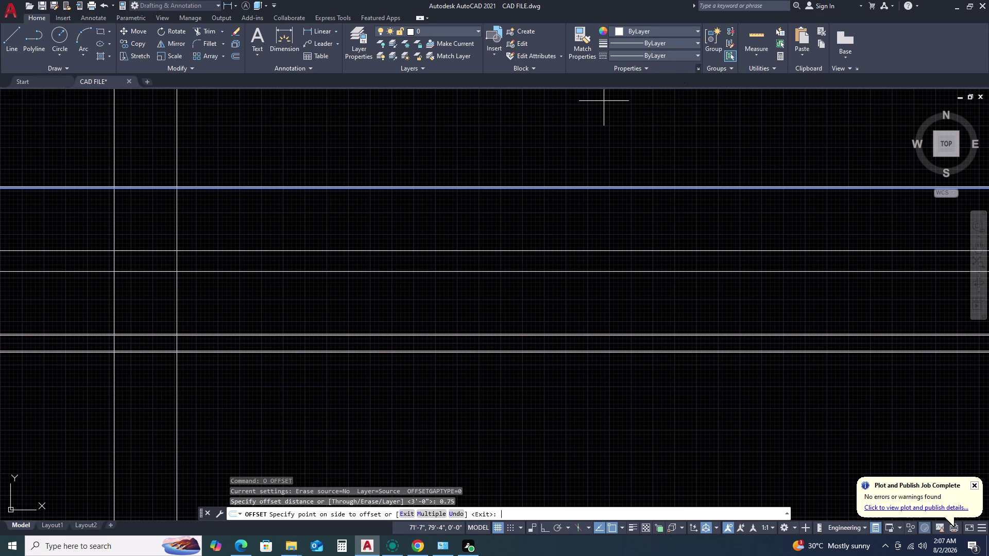
click(656, 139)
key(Escape)
Offset the selected horizontal construction line 9 units upward.
scroll(up, 3)
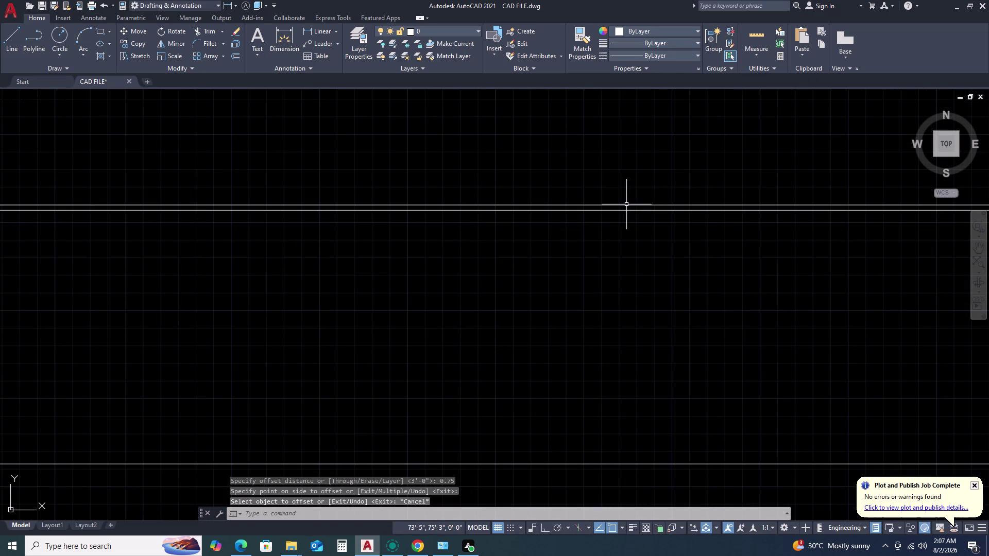
click(619, 204)
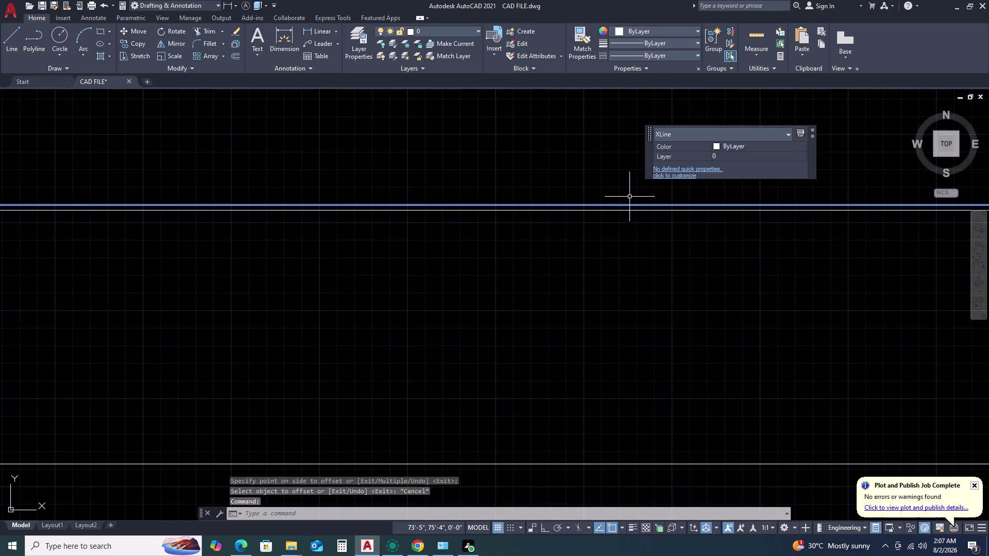
key(o)
key(space)
key(9)
key(Return)
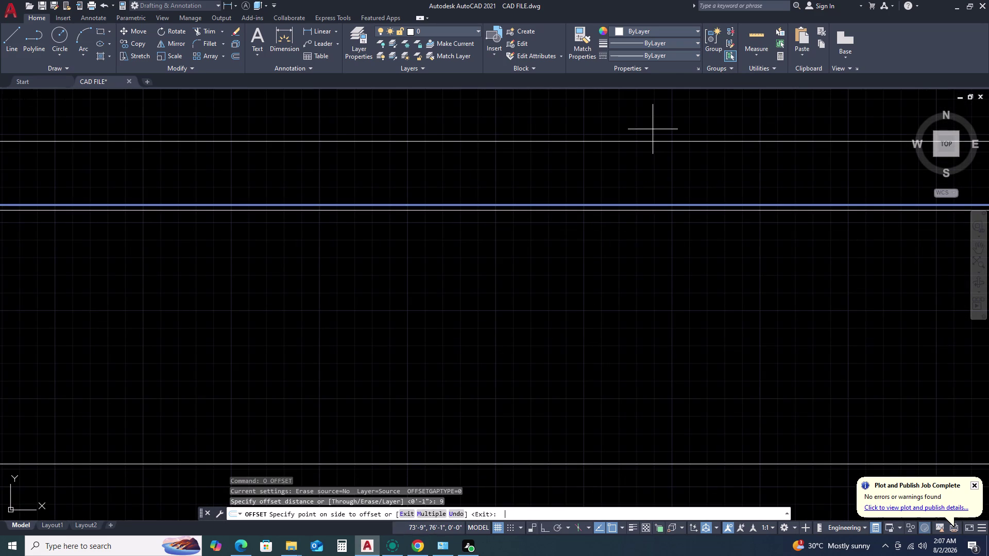
click(610, 129)
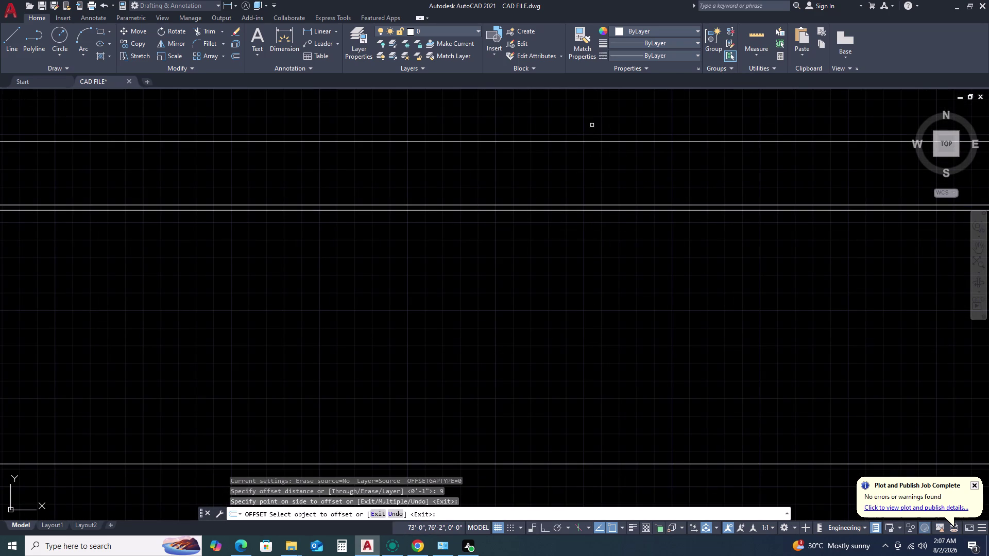
key(Escape)
Offset the new upper line by 0.75 to pair it with a close copy.
click(596, 130)
click(554, 154)
text(O)
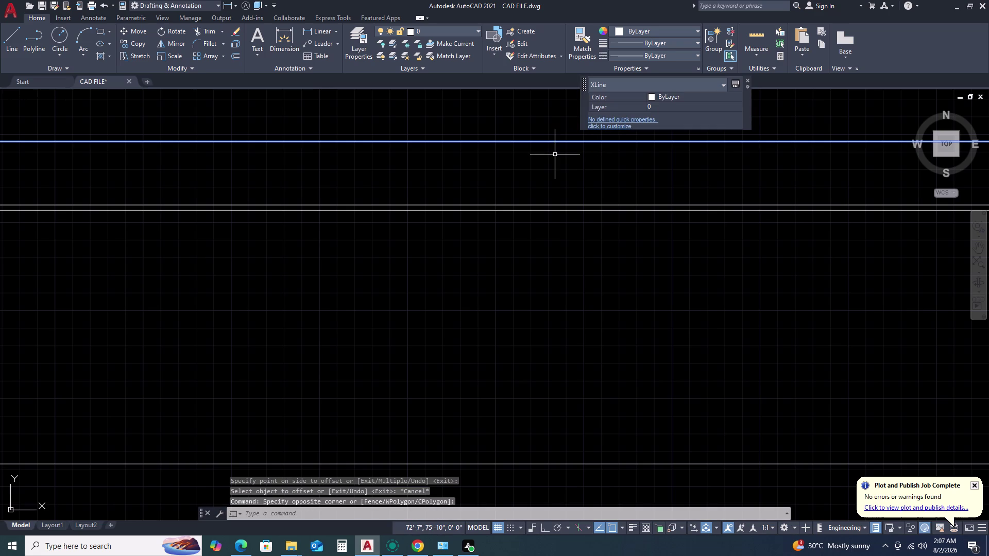
key(space)
key(0)
key(period)
text(7)
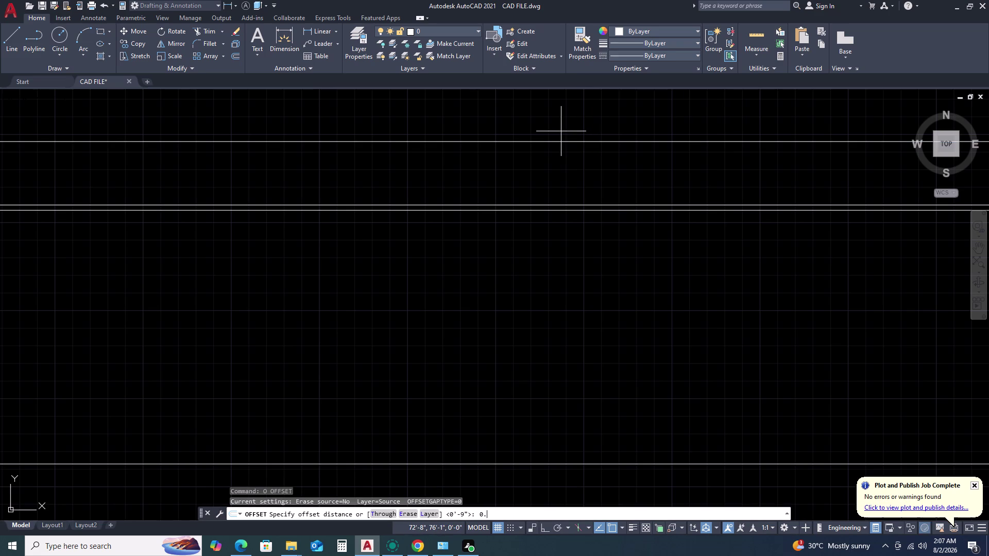
text(5)
key(Return)
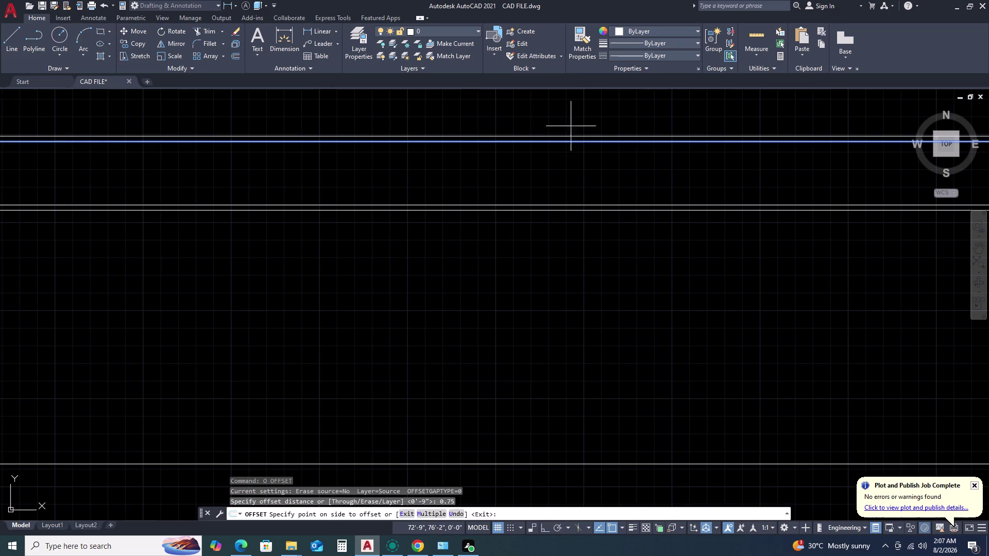
click(576, 124)
key(Escape)
scroll(down, 3)
scroll(down, 3)
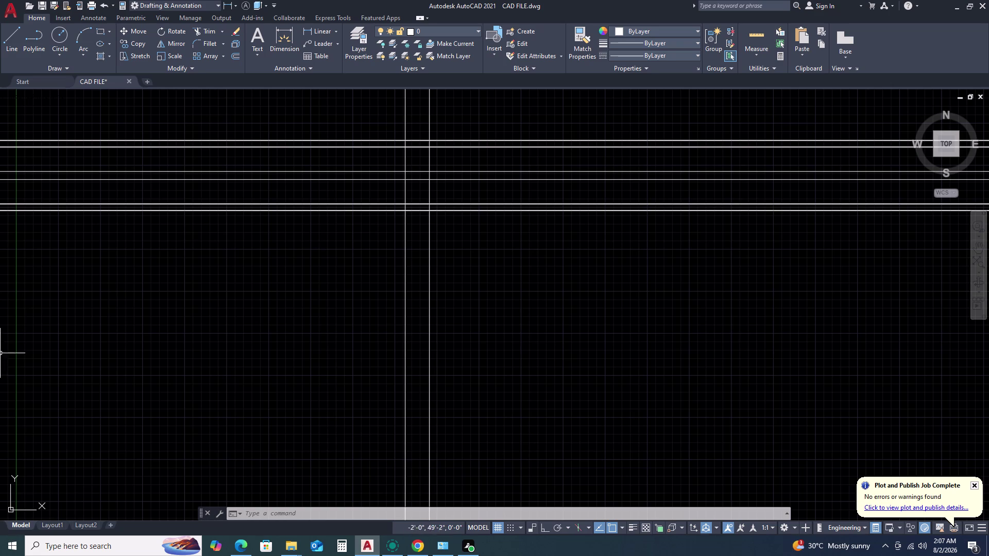
Trim the horizontal construction lines left of the vertical line with a fence.
scroll(down, 3)
scroll(up, 3)
middle_drag(277, 350, 282, 368)
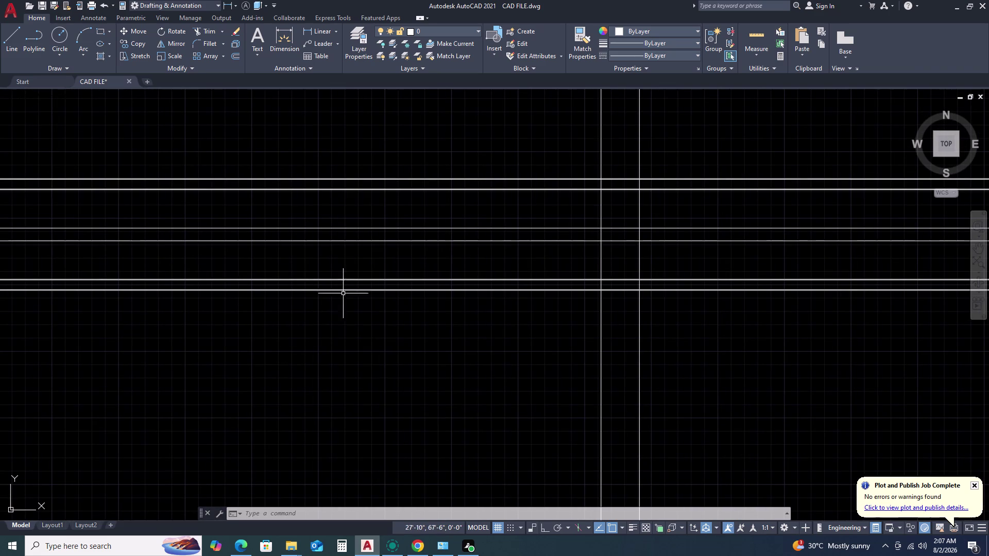
key(t)
key(r)
key(space)
drag(398, 122, 395, 136)
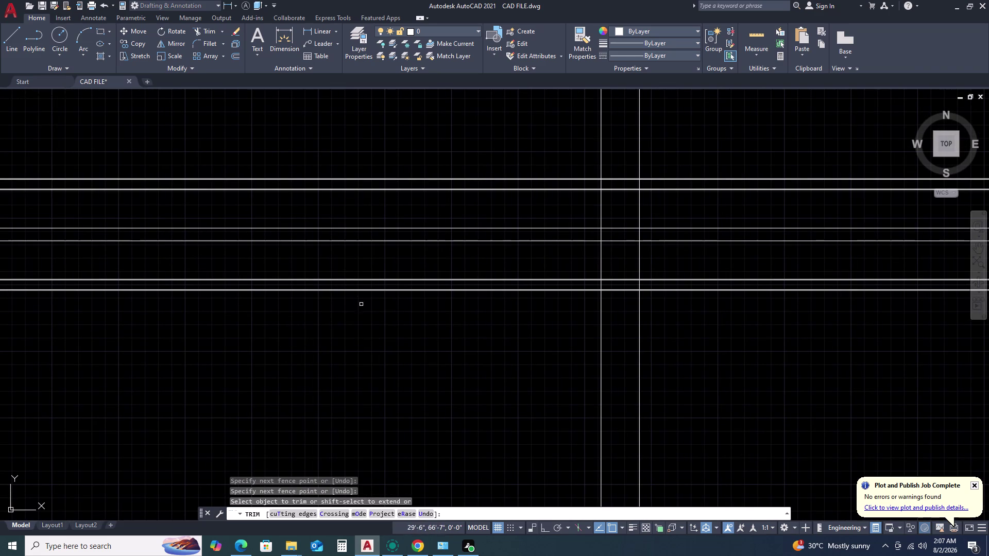
drag(417, 138, 416, 153)
click(427, 176)
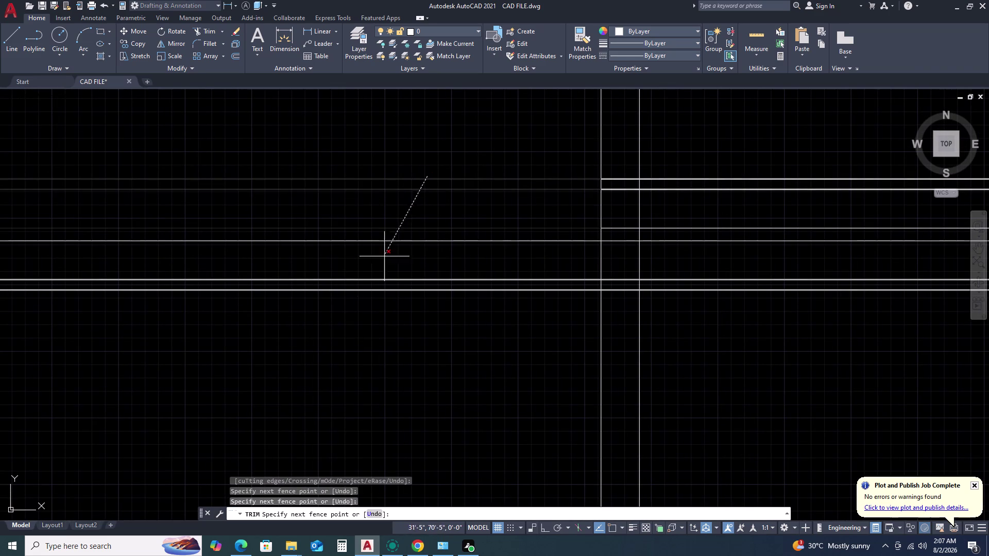
click(379, 309)
key(Escape)
scroll(up, 3)
middle_drag(539, 214, 446, 221)
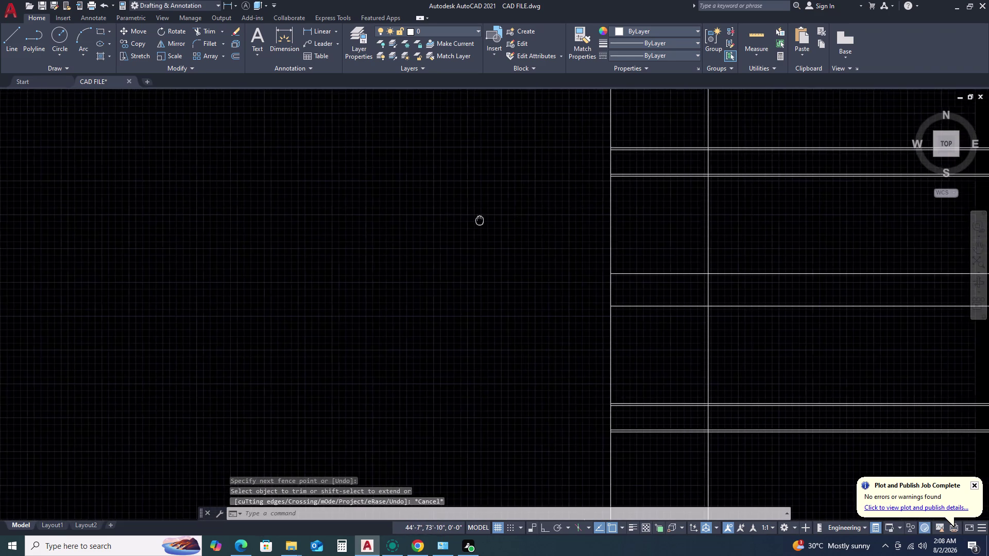
middle_drag(446, 221, 441, 220)
middle_drag(437, 220, 428, 221)
middle_drag(413, 221, 404, 217)
Place the first BREAKLINE symbol on the left vertical edge, with ortho on.
key(b)
text(RE)
text(A)
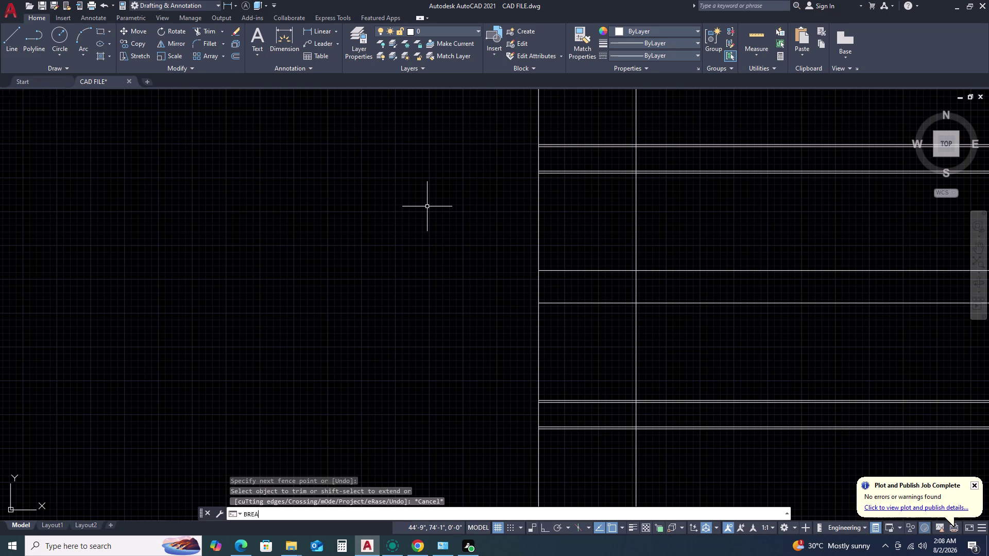
text(KLINE)
key(space)
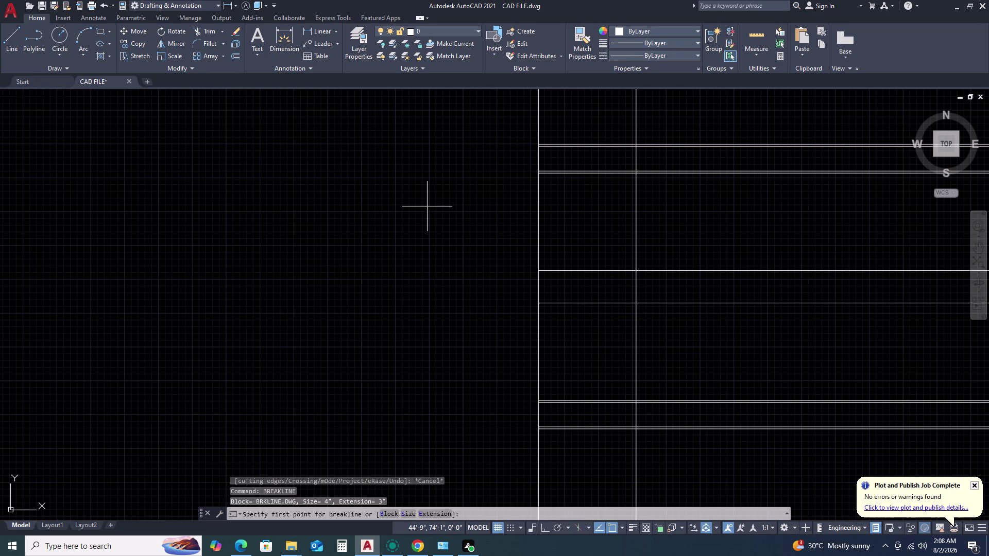
scroll(up, 3)
click(542, 133)
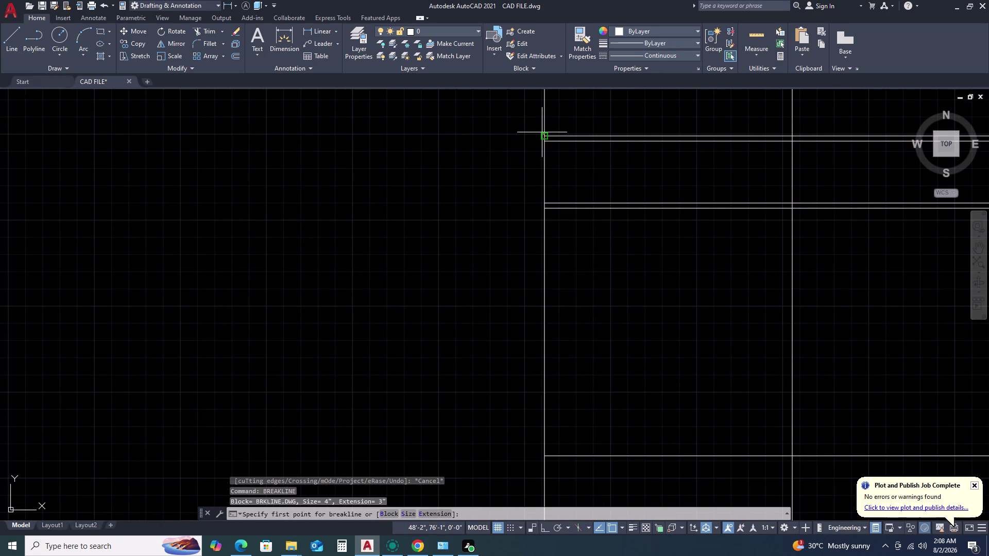
middle_drag(561, 426, 555, 418)
middle_drag(529, 356, 511, 280)
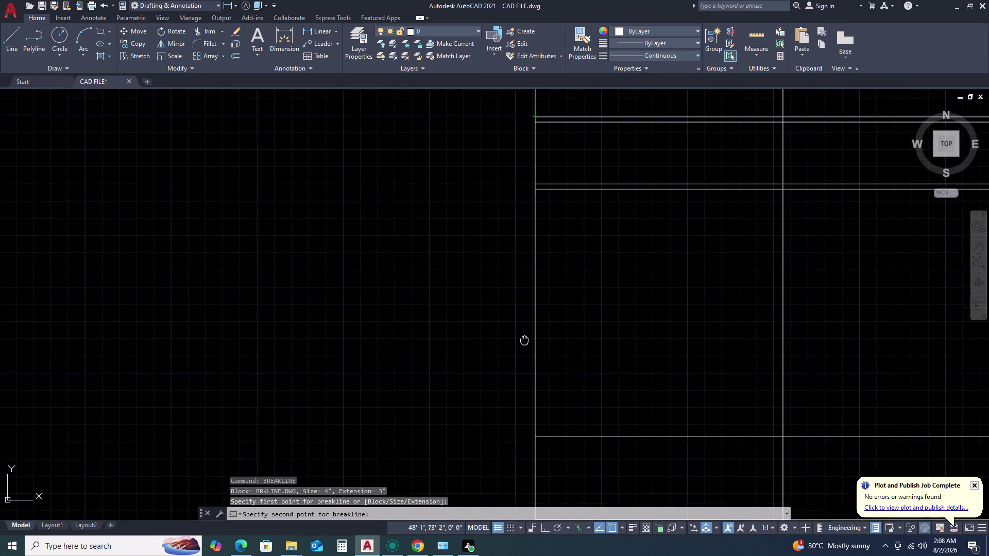
scroll(down, 3)
key(F8)
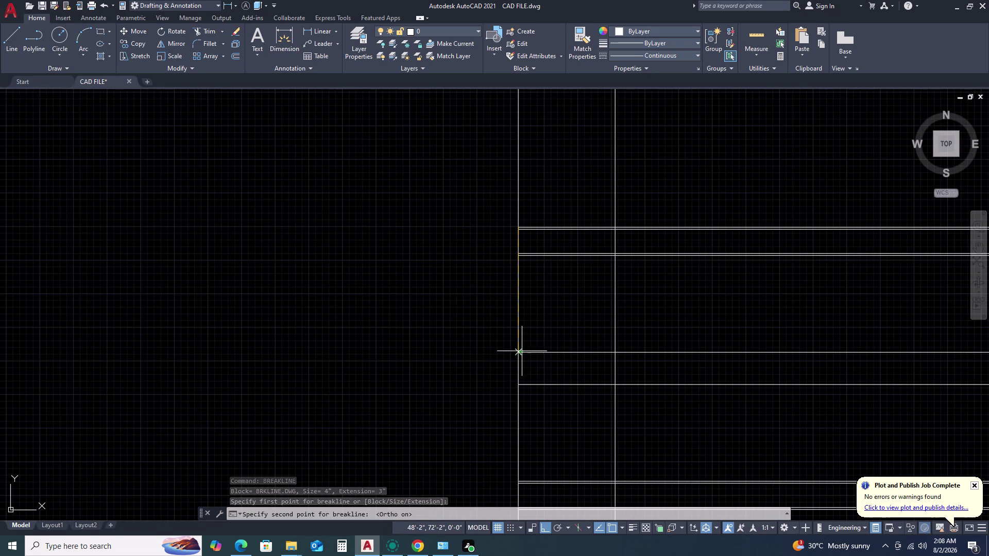
click(523, 353)
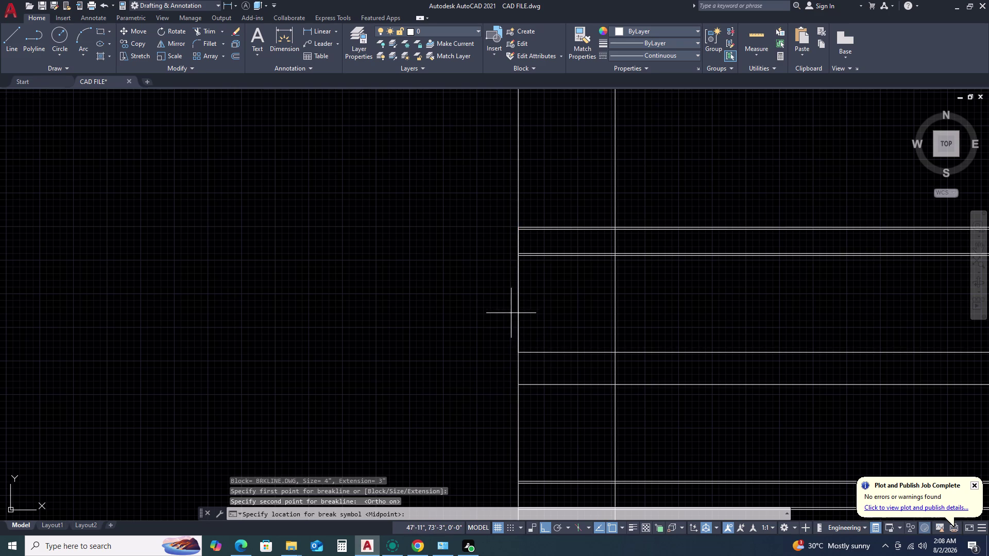
click(518, 293)
Place a second break-line symbol further along the left edge at its midpoint.
scroll(down, 3)
middle_drag(526, 395, 493, 326)
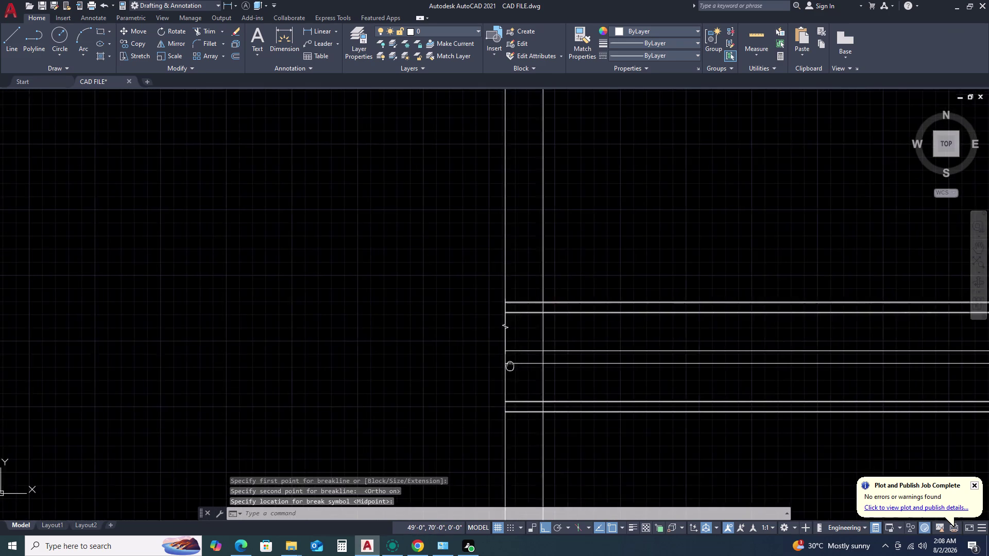
middle_drag(494, 326, 488, 306)
key(space)
scroll(up, 3)
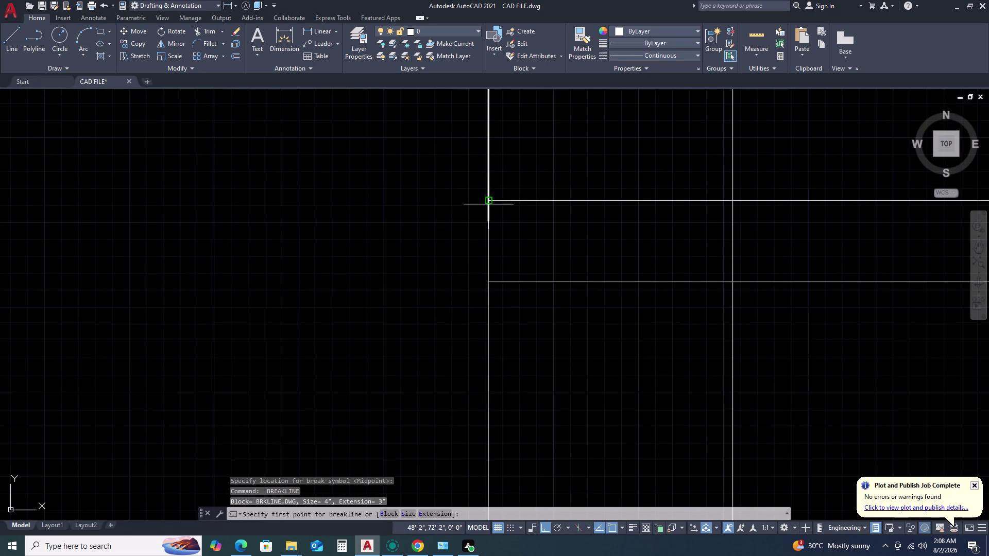
drag(489, 223, 496, 263)
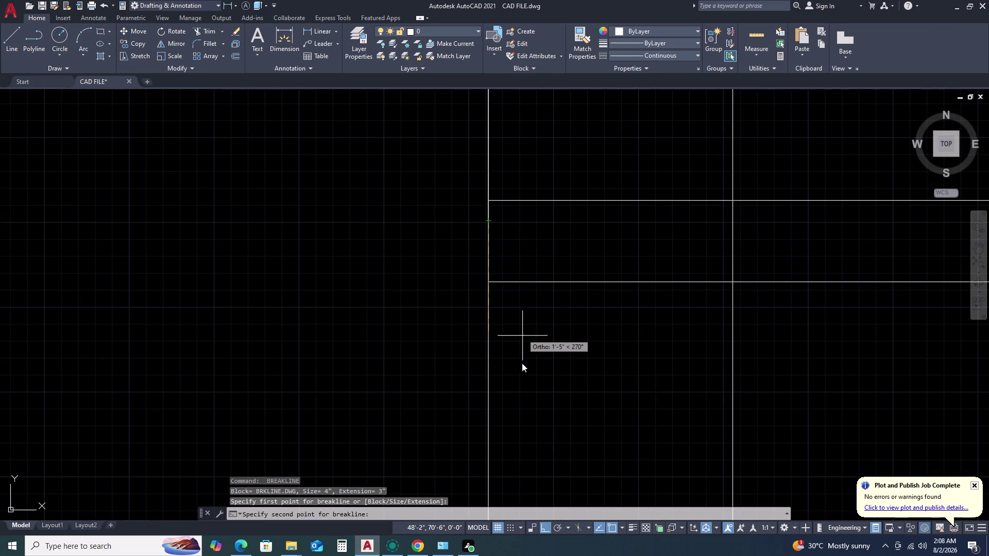
scroll(down, 3)
scroll(up, 3)
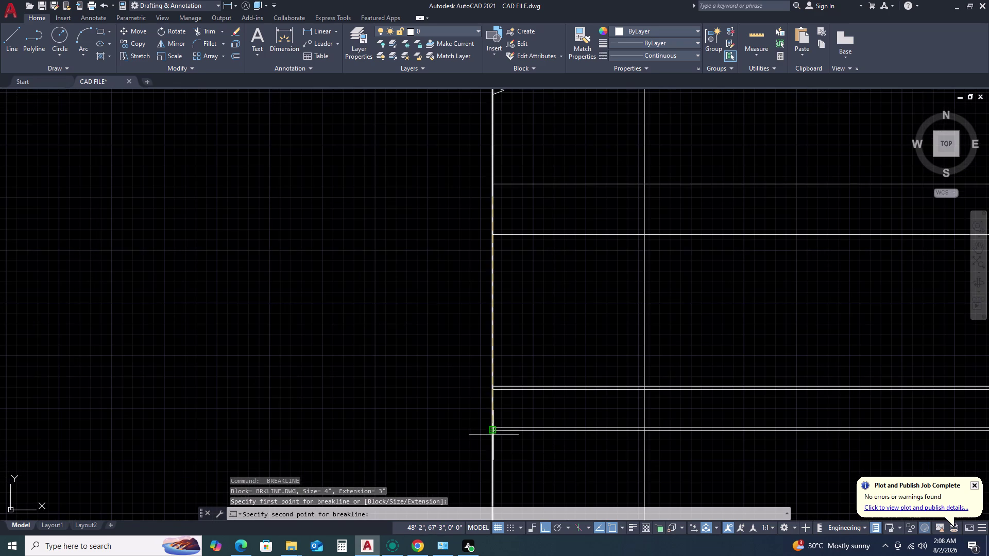
click(494, 435)
click(495, 313)
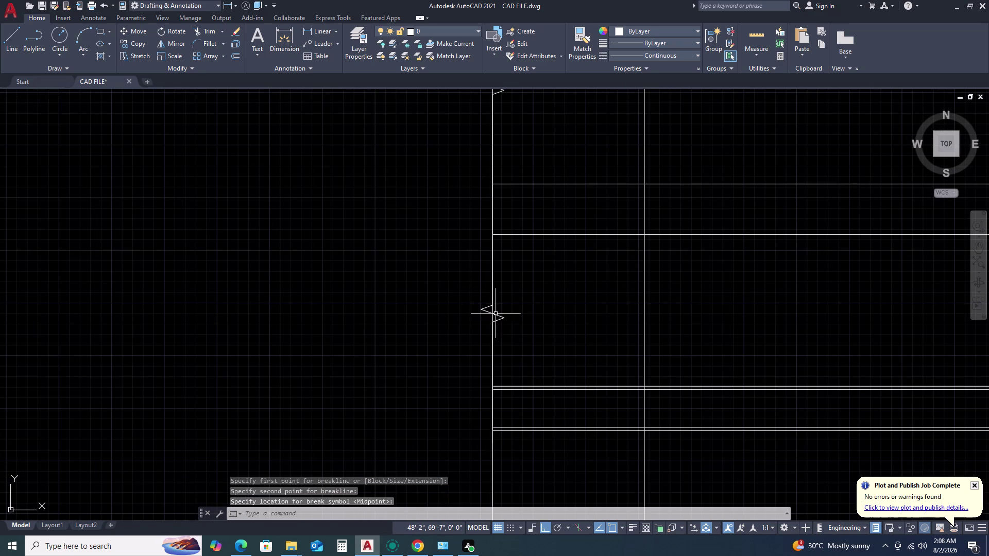
scroll(down, 3)
scroll(down, 3)
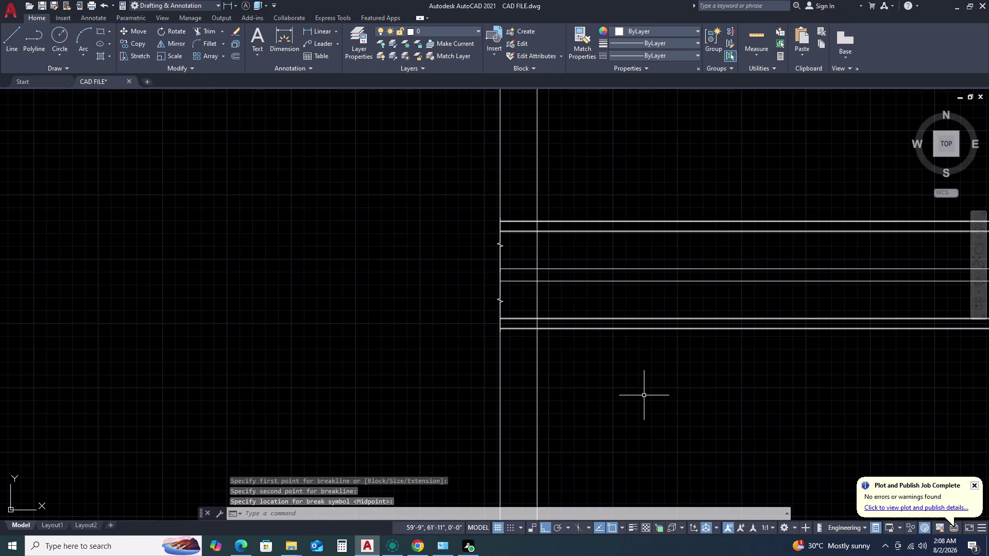
click(644, 395)
key(Escape)
Delete the left vertical construction line.
drag(507, 362, 495, 367)
click(436, 395)
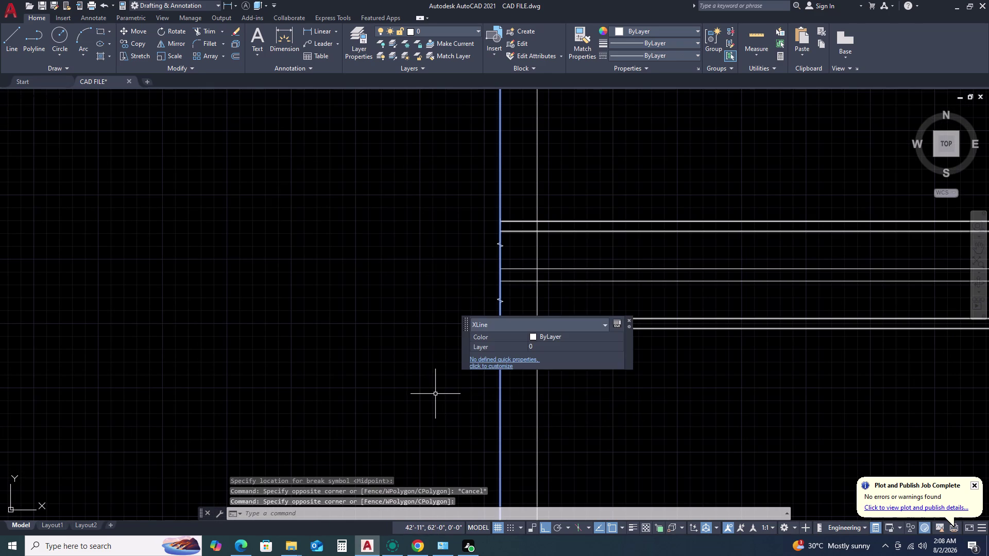
key(Delete)
scroll(down, 3)
scroll(up, 3)
scroll(up, 3)
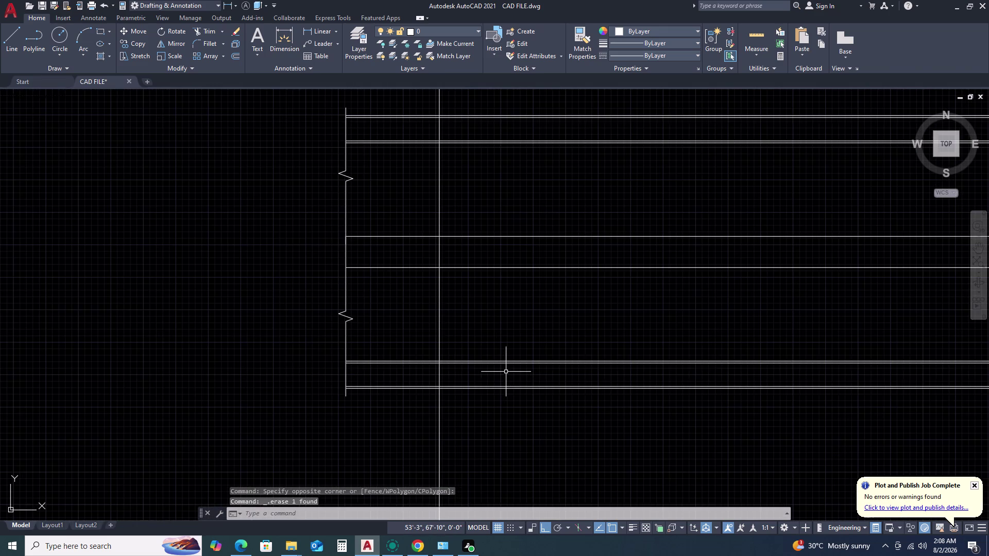
Draw a 3' vertical step line between the horizontal stair lines.
key(l)
key(space)
scroll(up, 3)
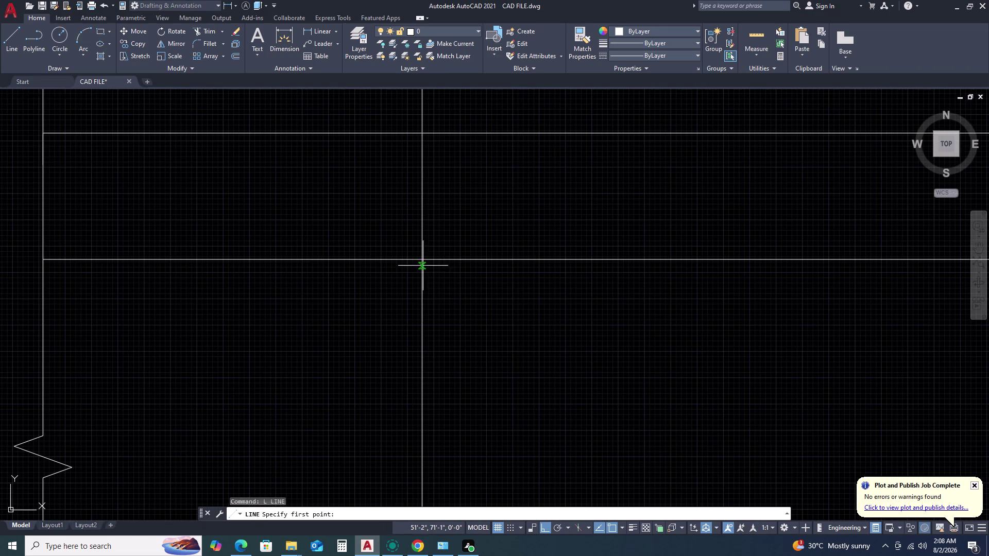
click(425, 260)
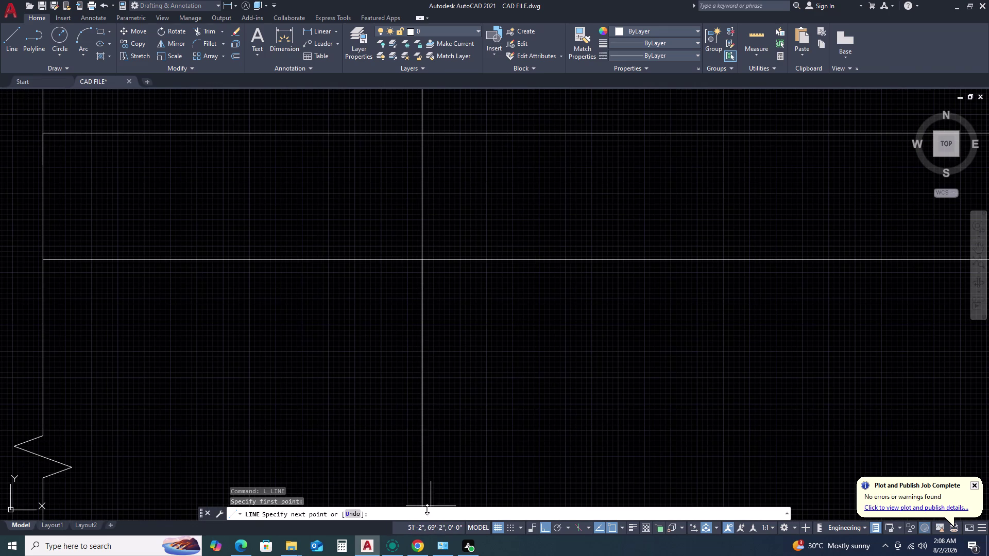
scroll(down, 3)
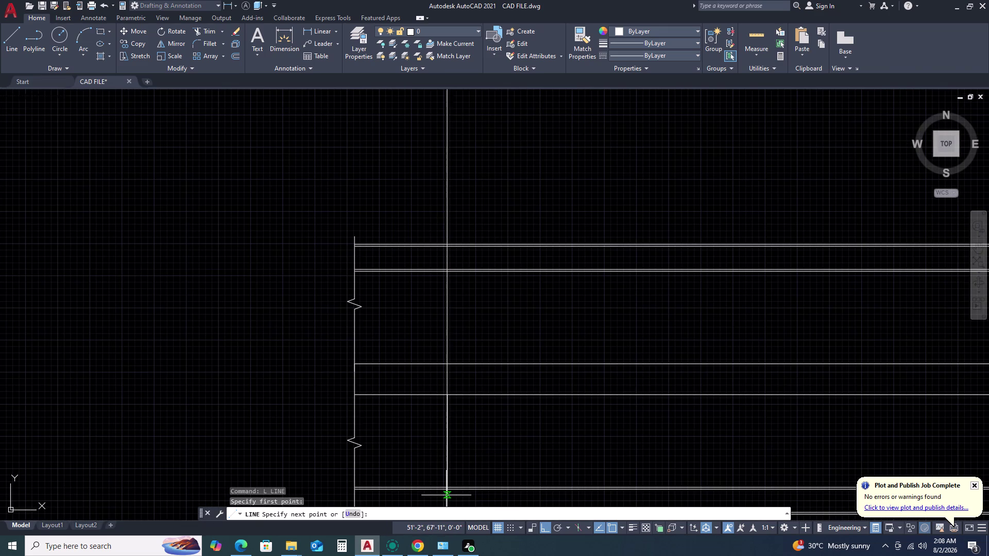
text(3')
key(Return)
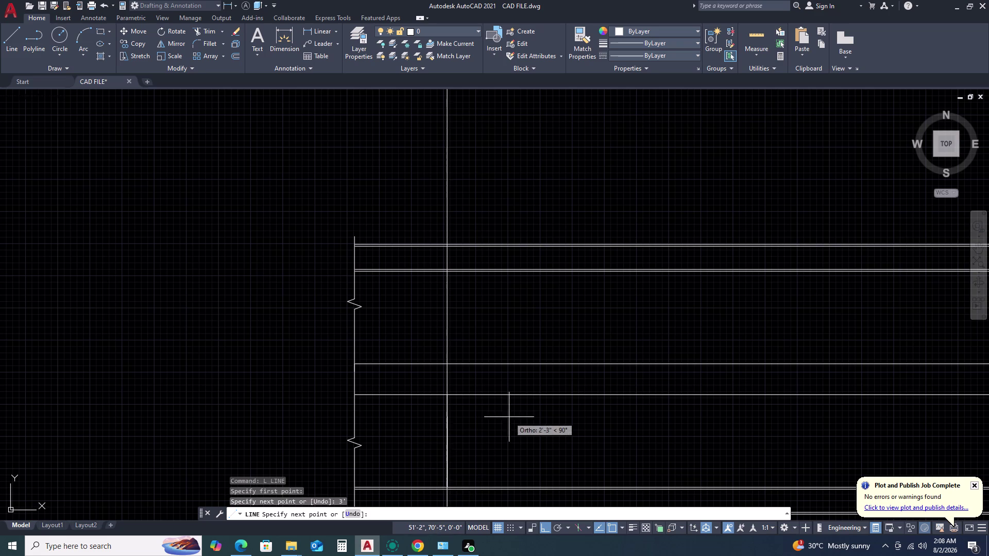
key(Escape)
click(447, 472)
scroll(down, 3)
middle_drag(664, 306, 555, 221)
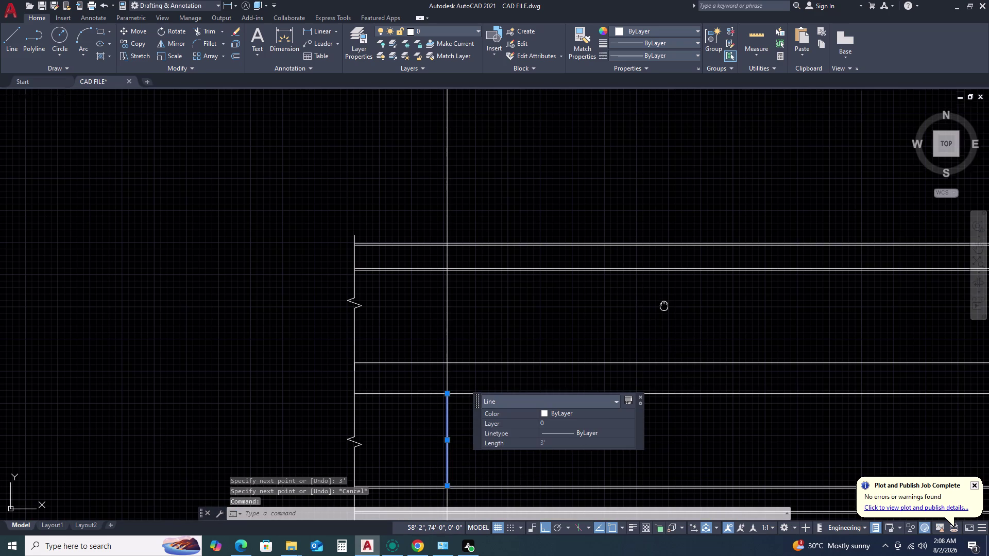
middle_drag(554, 221, 549, 216)
middle_click(550, 217)
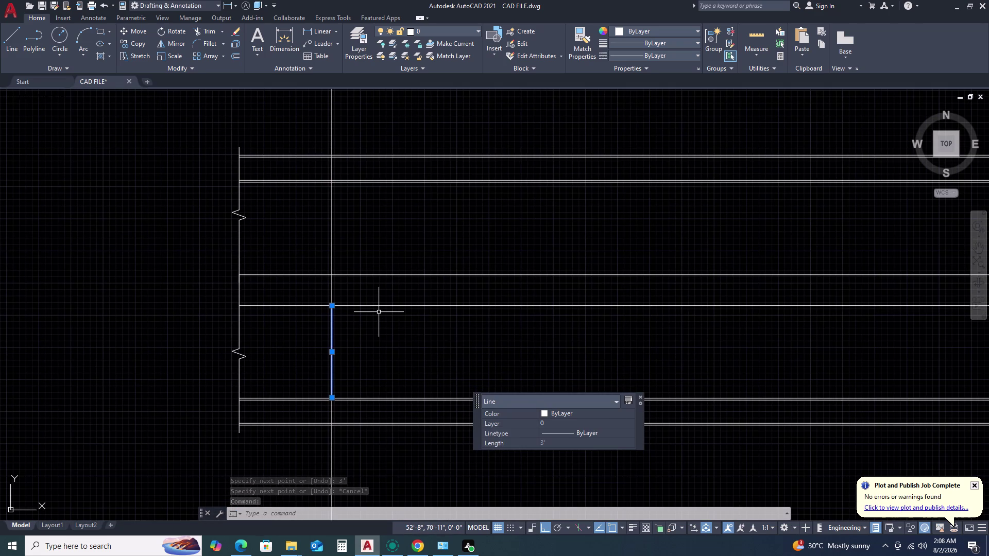
Copy the step line as an array of 7 items spaced 1' apart.
text(CO)
key(space)
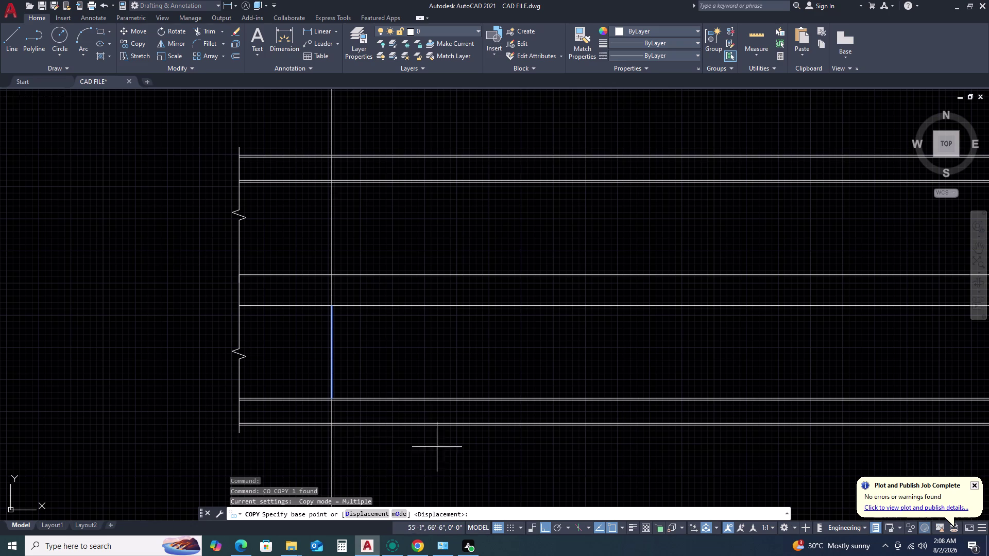
scroll(up, 3)
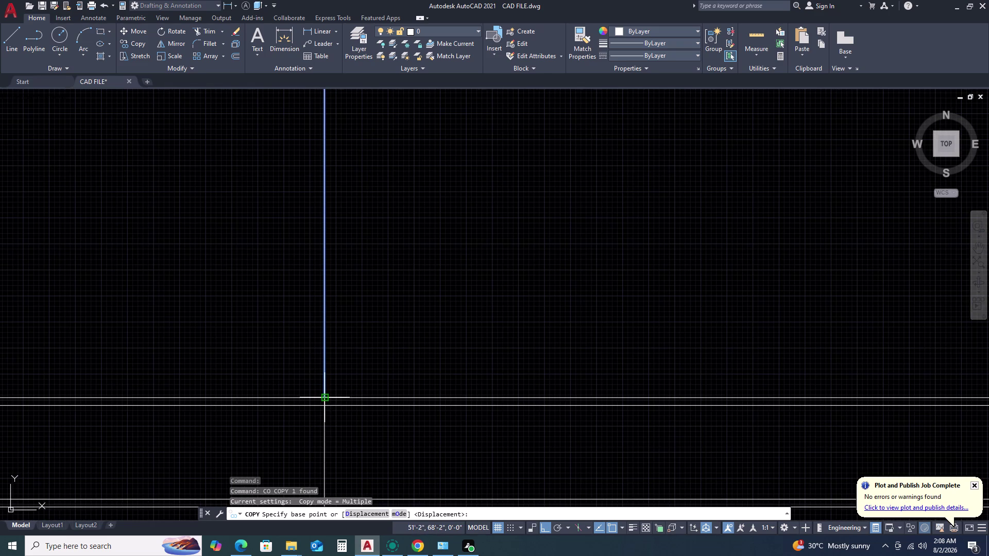
drag(329, 398, 351, 400)
key(a)
key(r)
key(space)
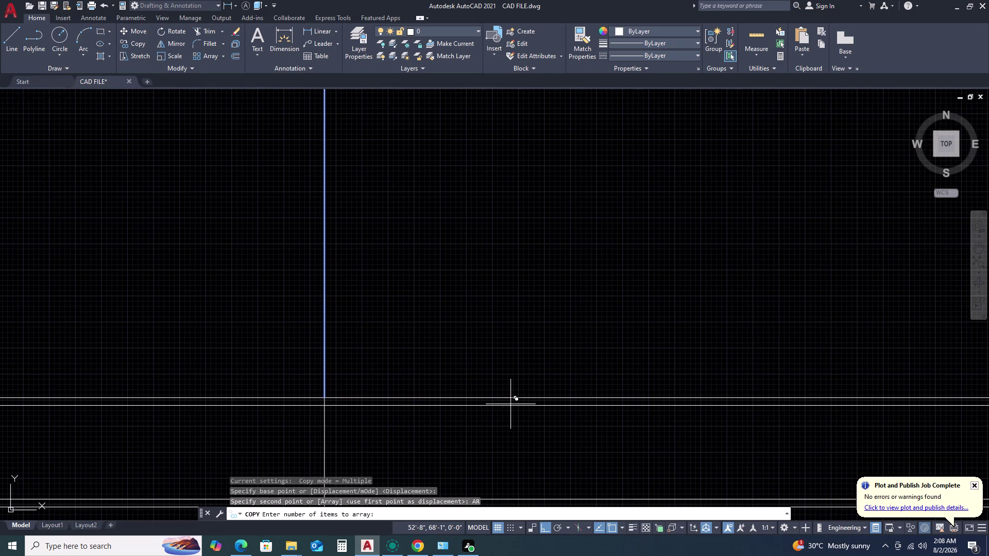
key(Return)
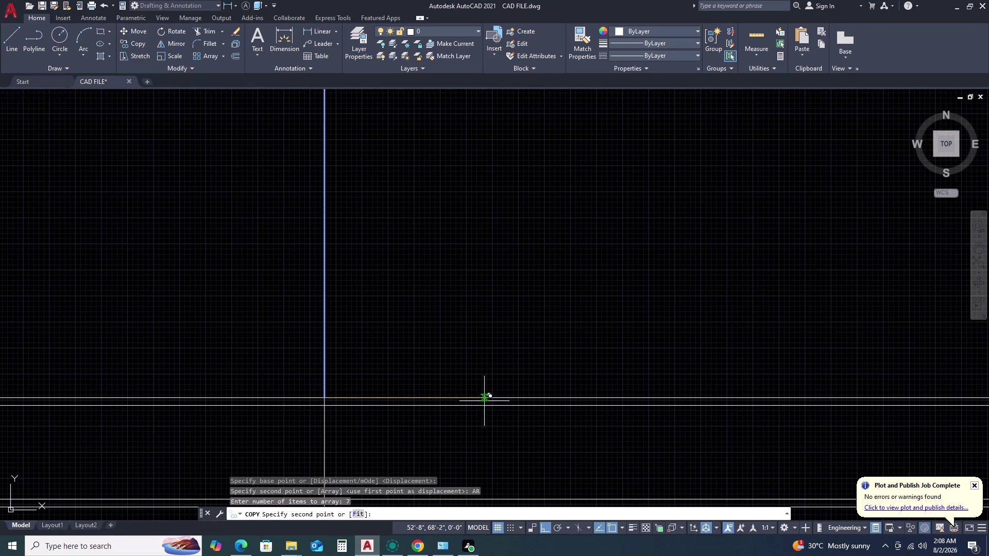
key(1)
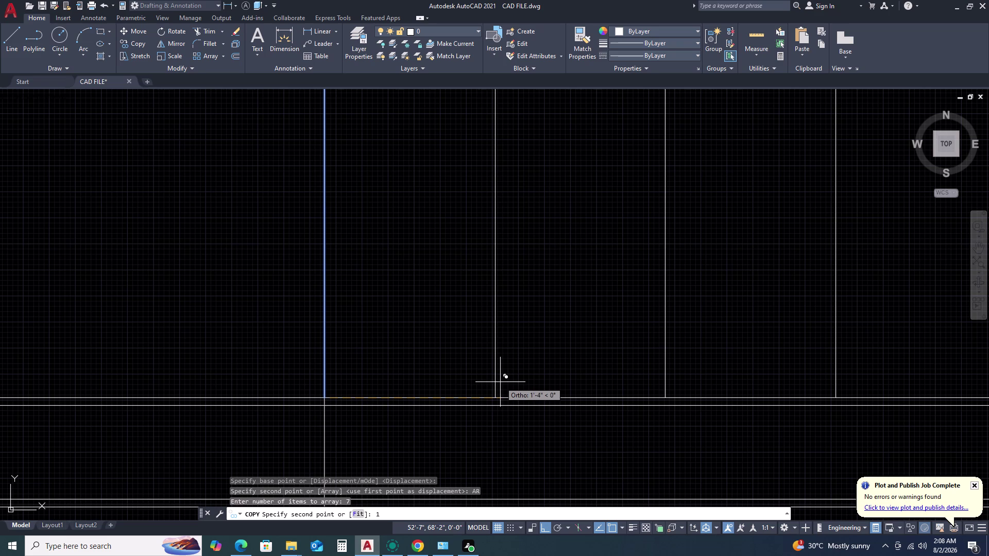
key(apostrophe)
key(Return)
scroll(down, 3)
key(Escape)
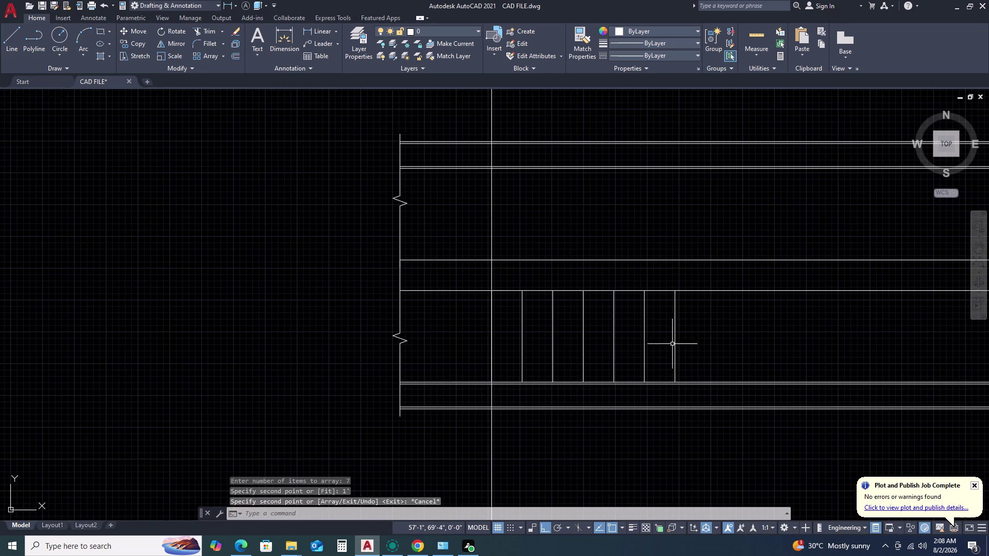
Select the last step line and type 'aaa'.
click(674, 340)
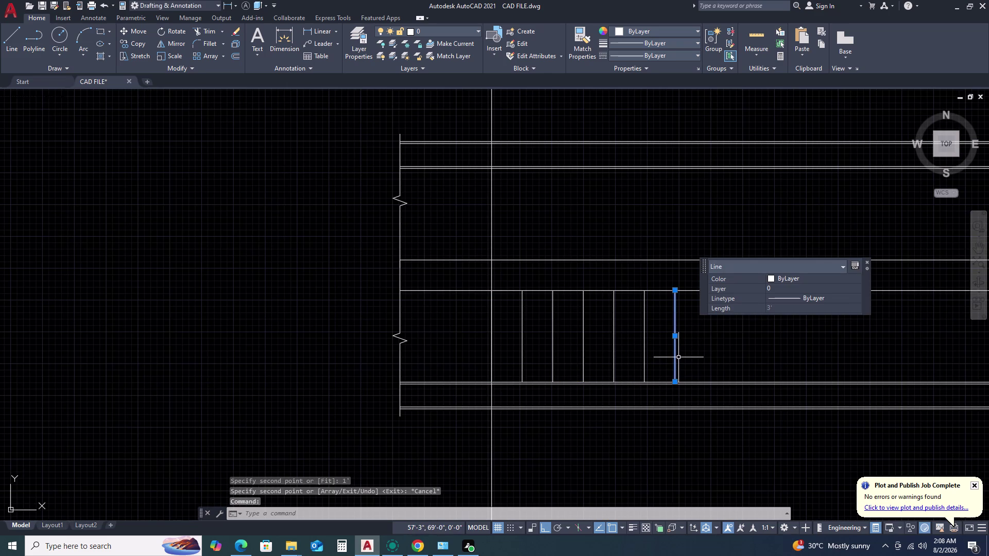
key(a)
key(a)
key(a)
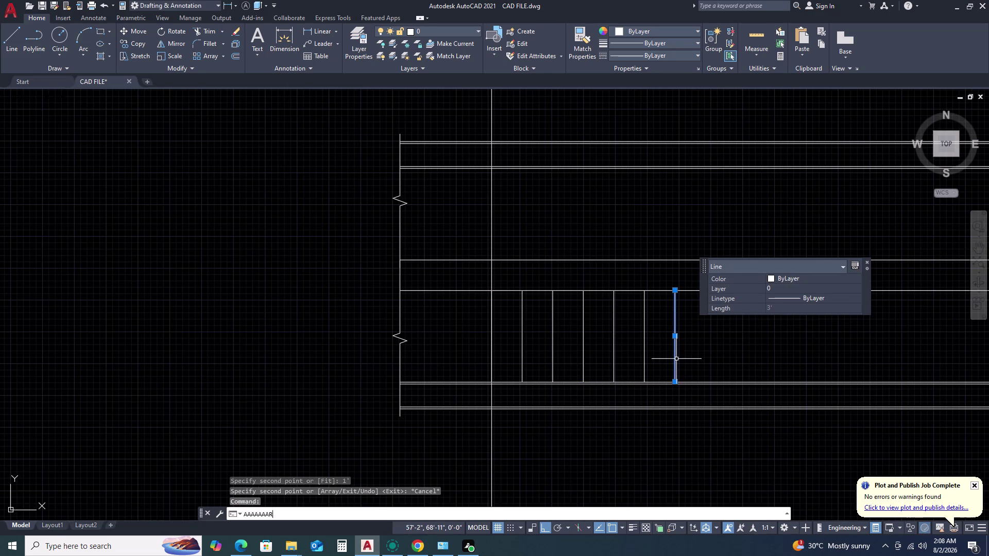